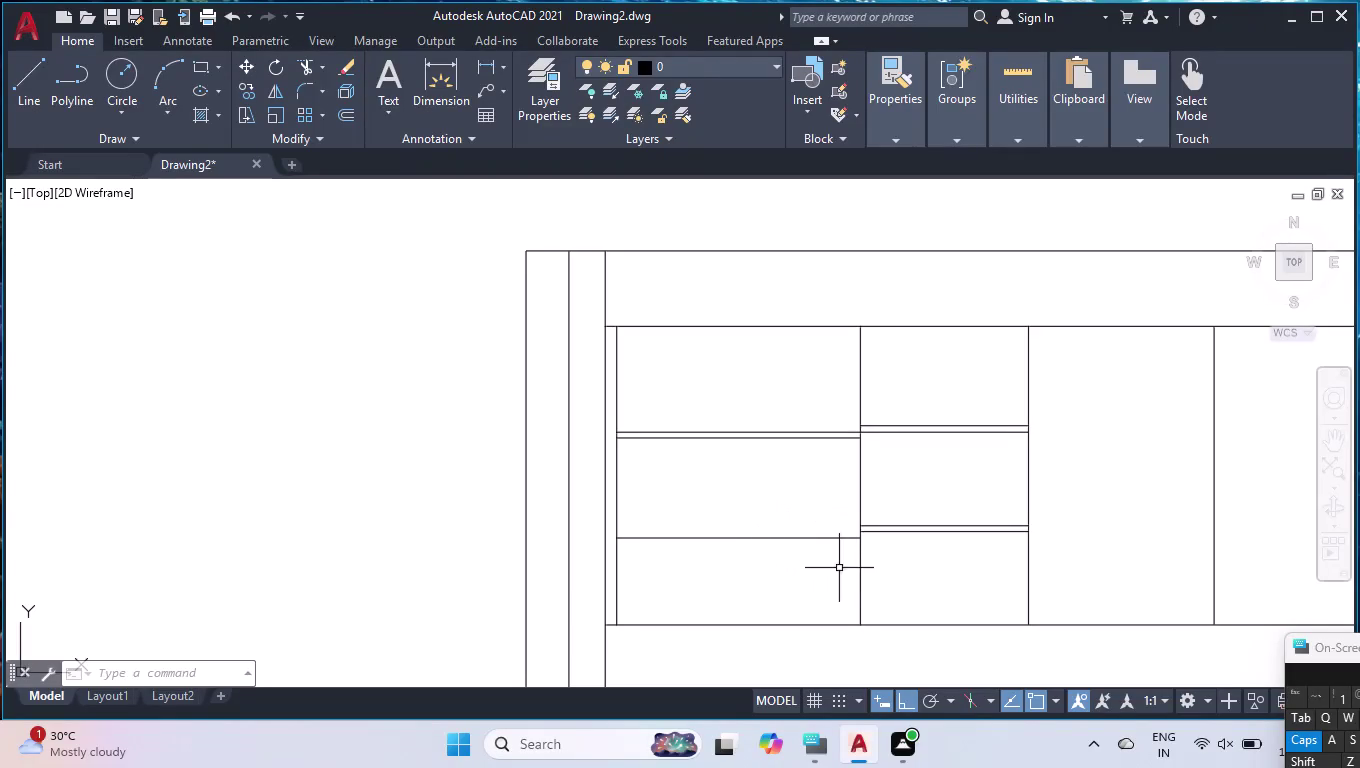
Try breaking the lower-left compartment's bottom line at a point, then cancel.
key(space)
click(617, 571)
click(618, 541)
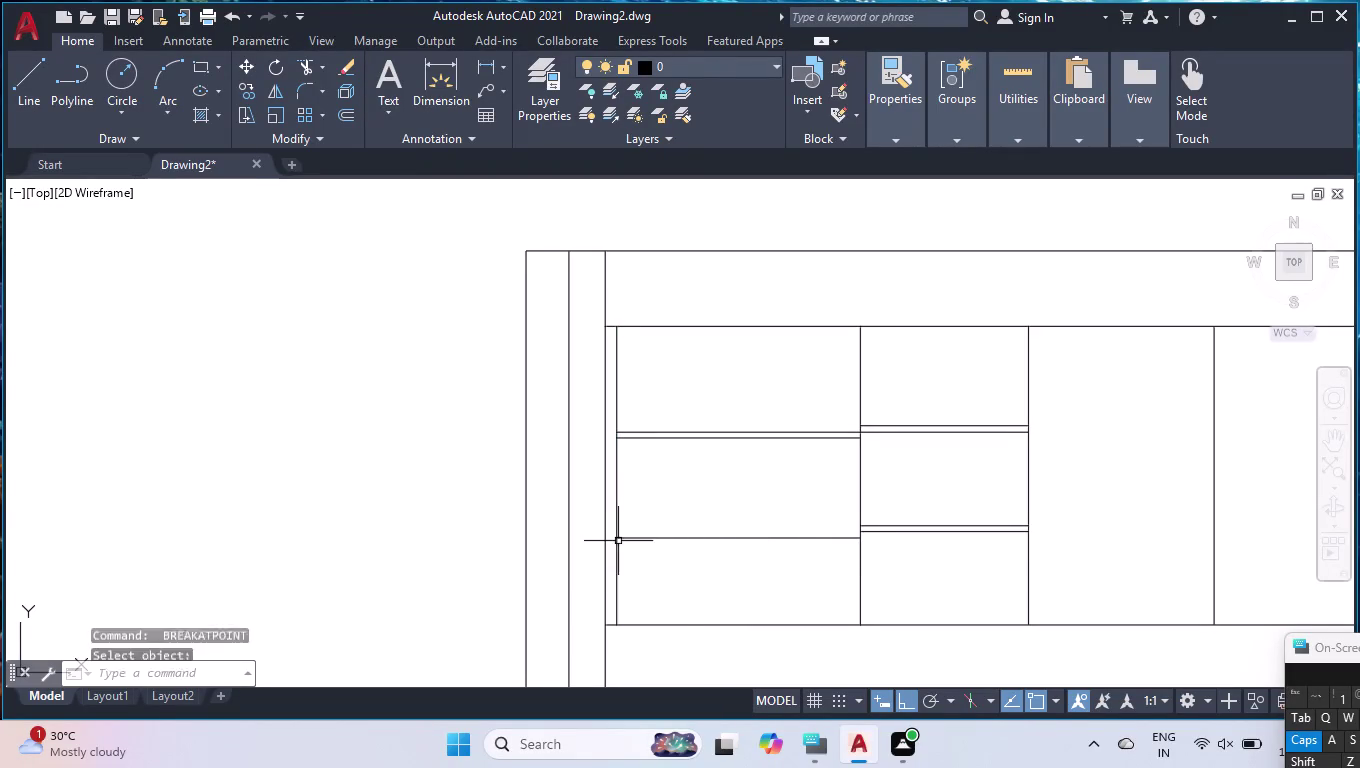
key(space)
click(681, 625)
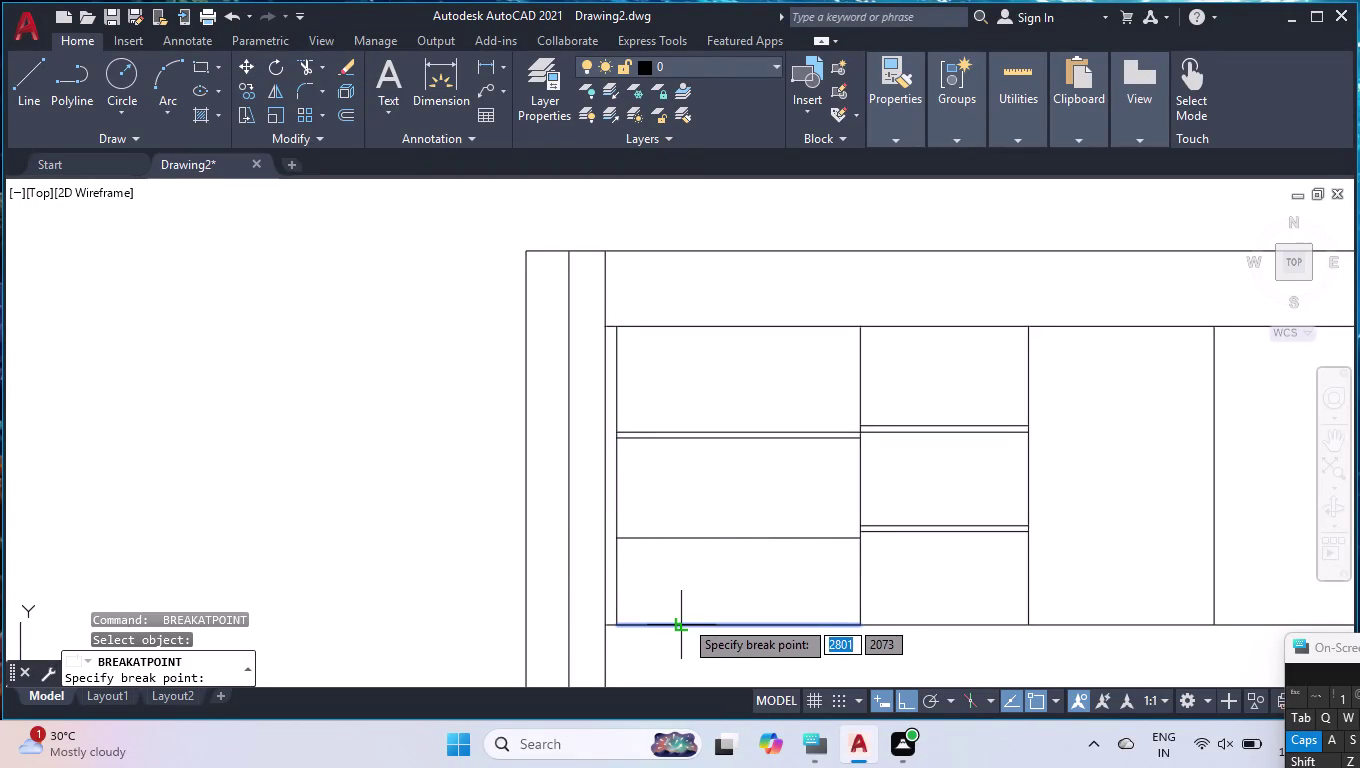
key(Return)
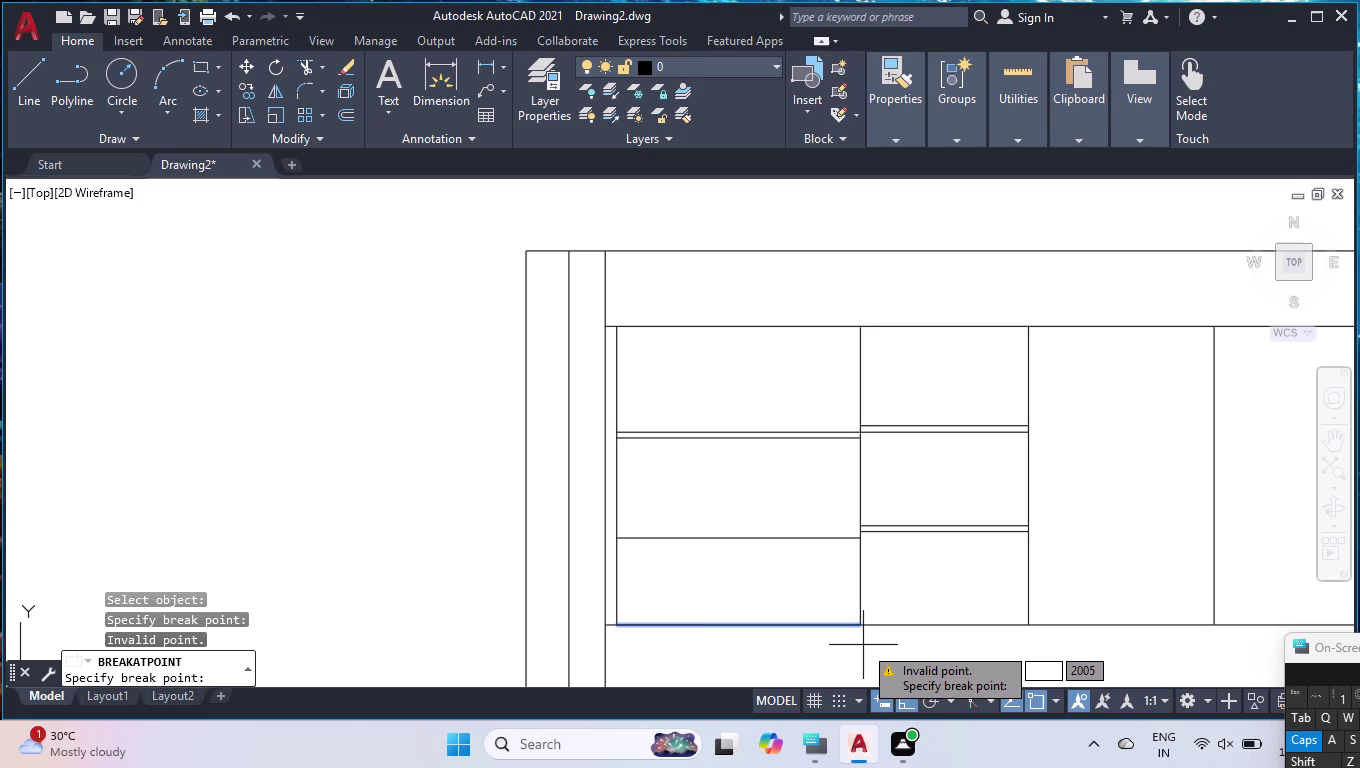
key(Escape)
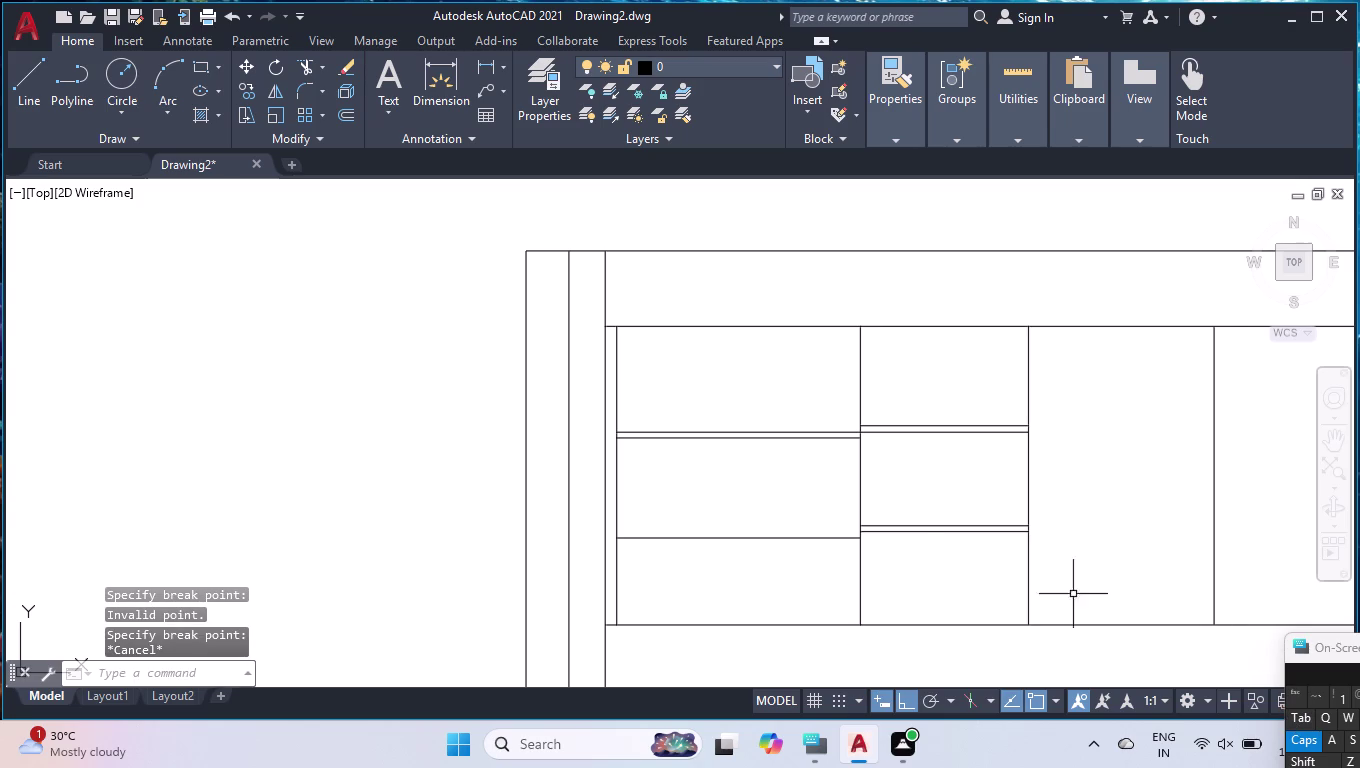
Join the compartment's top, right, bottom and left lines into one polyline.
key(j)
key(Return)
click(826, 532)
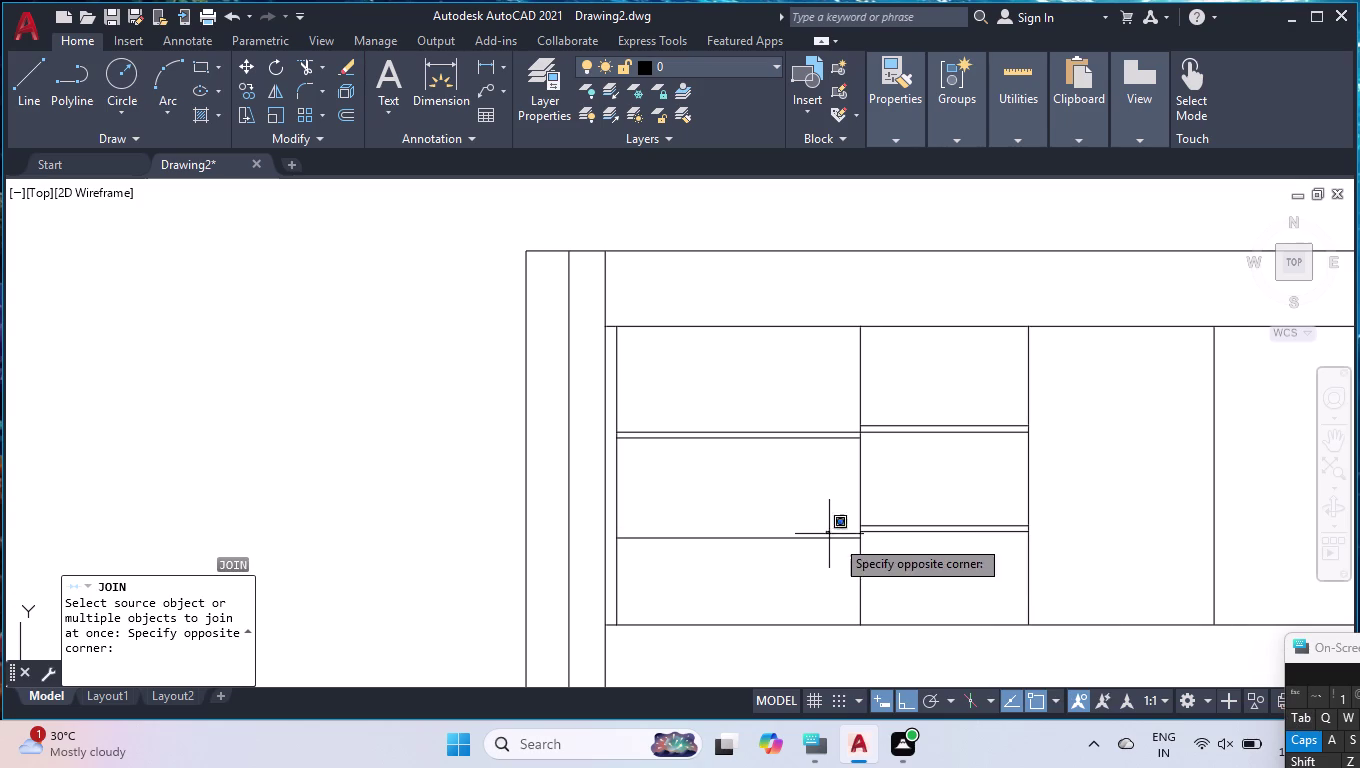
click(859, 589)
click(890, 571)
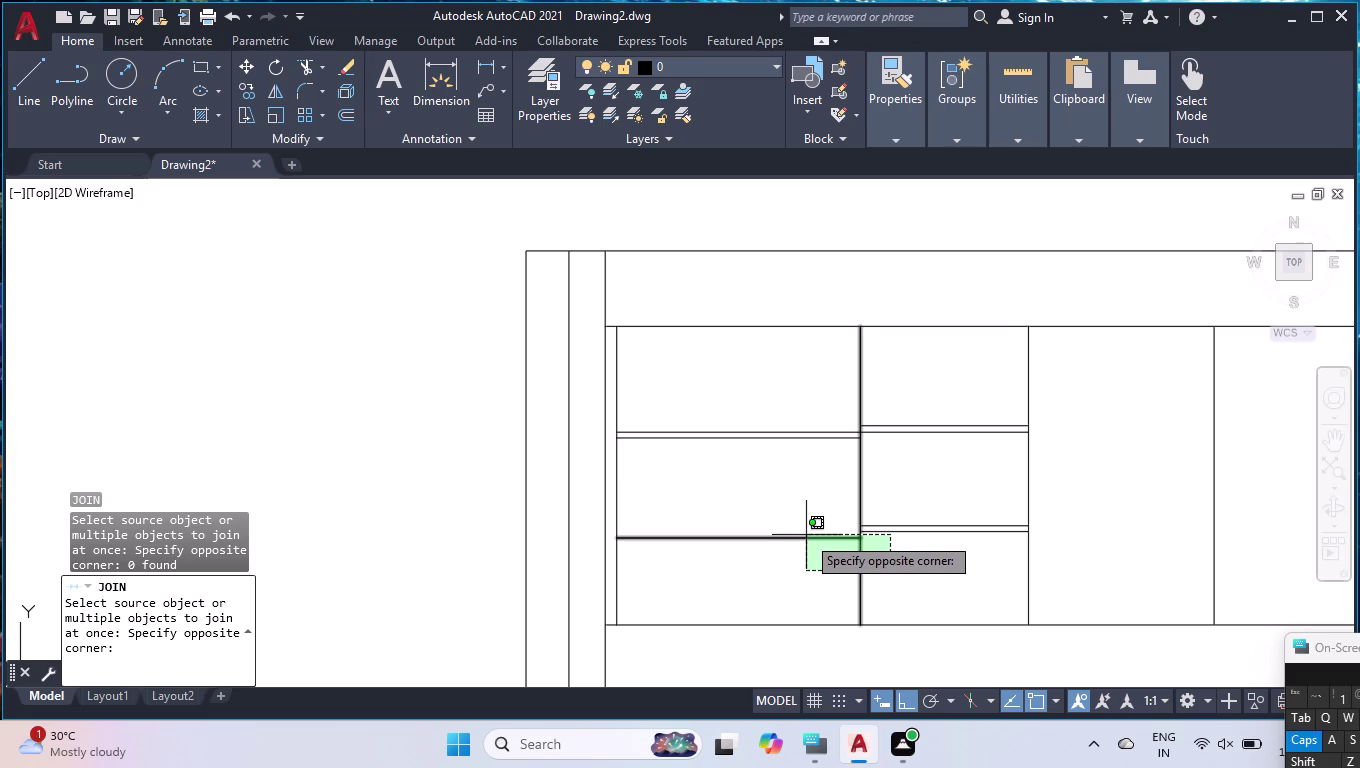
click(799, 557)
click(793, 541)
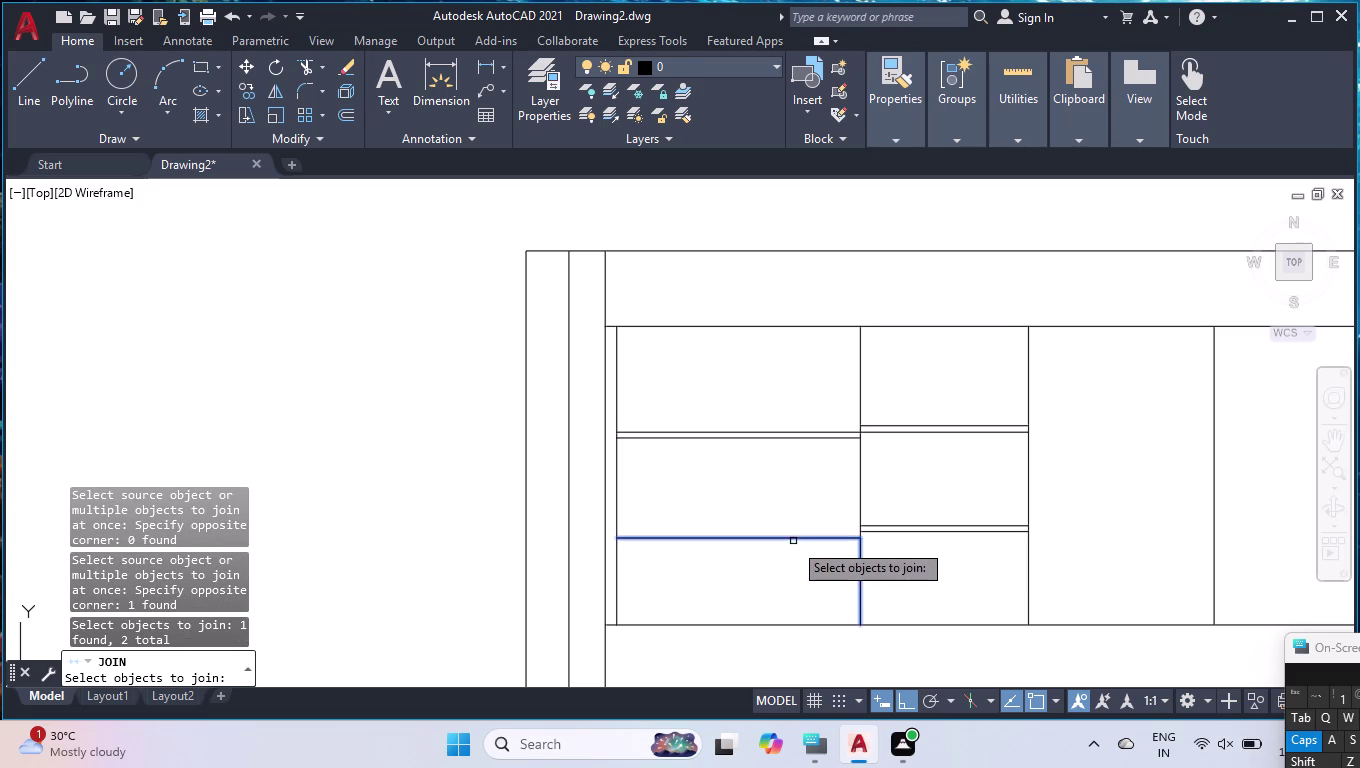
click(774, 621)
click(764, 635)
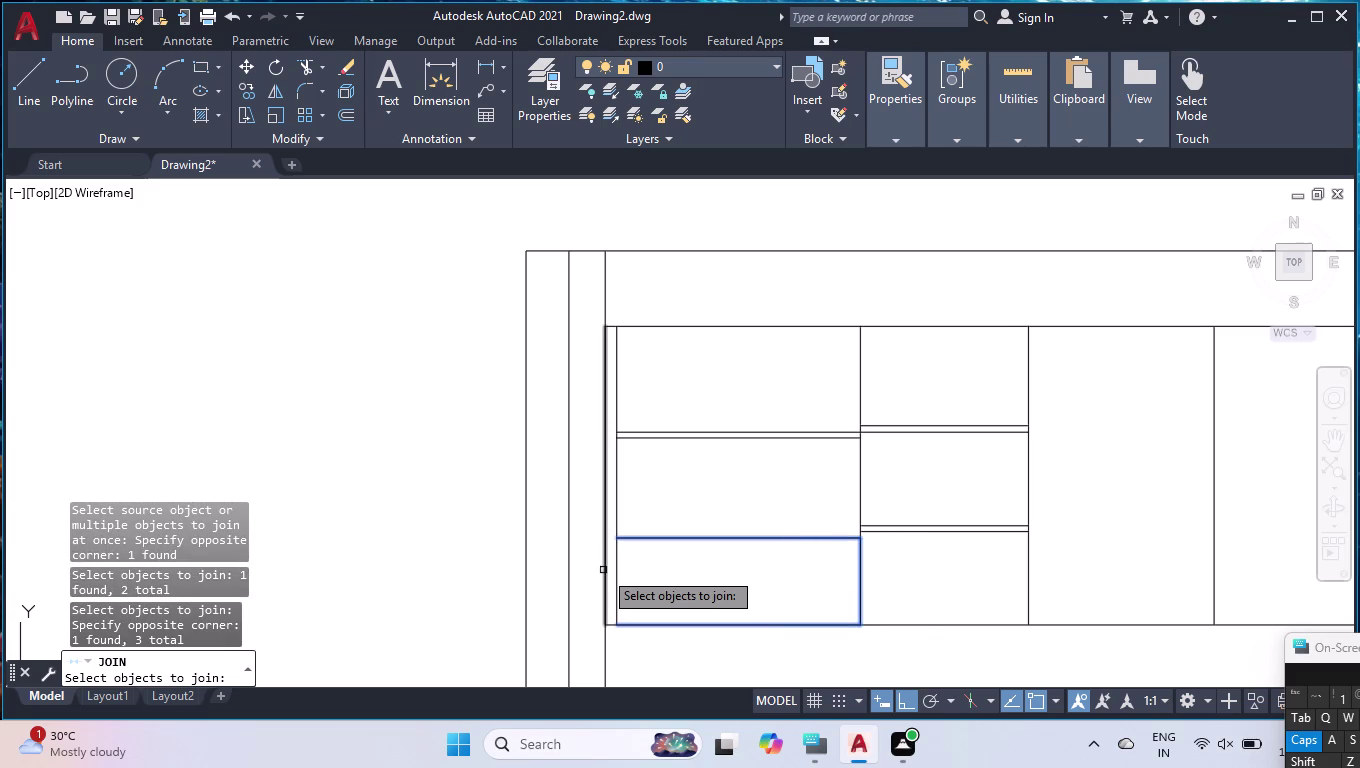
click(616, 571)
key(Return)
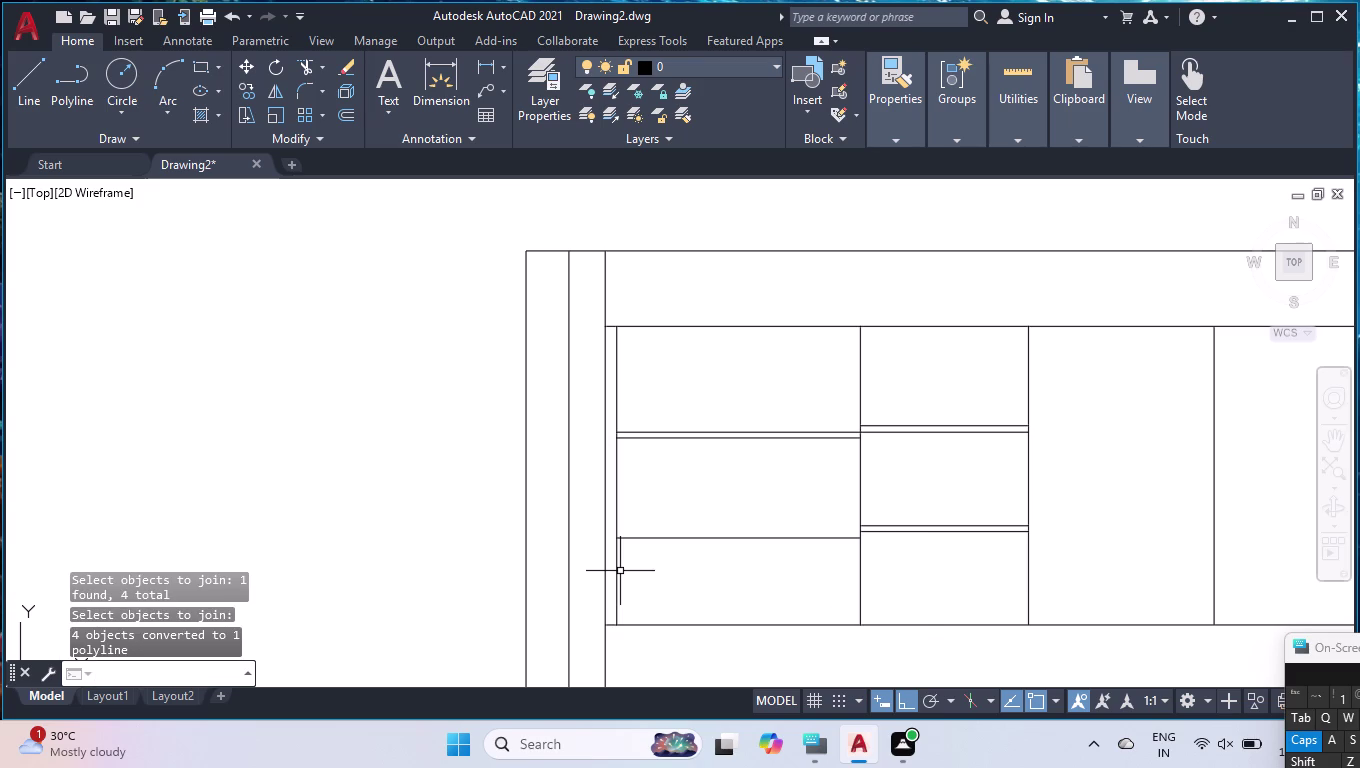
Offset the lower-left compartment polyline 20 units inward to form the drawer panel.
text(OFF)
key(Return)
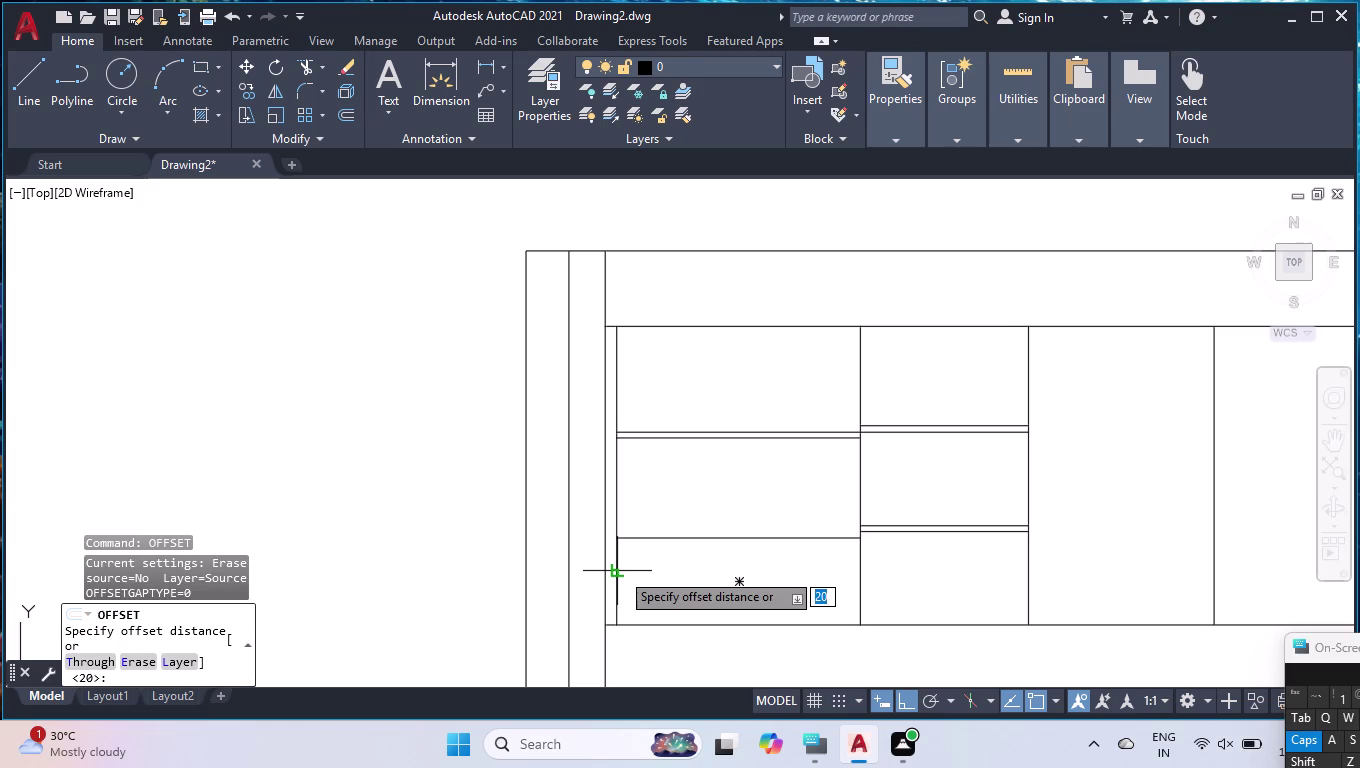
text(1-)
key(BackSpace)
key(BackSpace)
text(20)
key(Return)
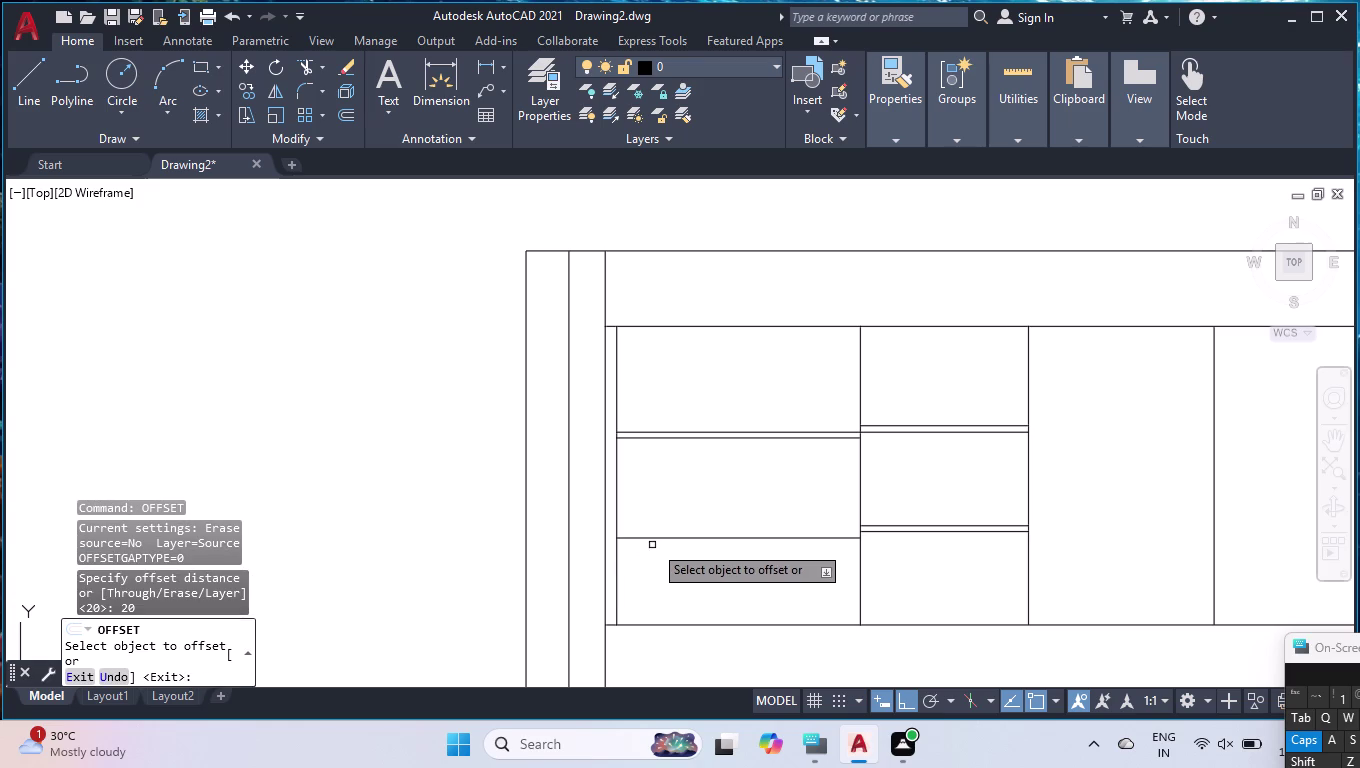
click(654, 540)
click(654, 571)
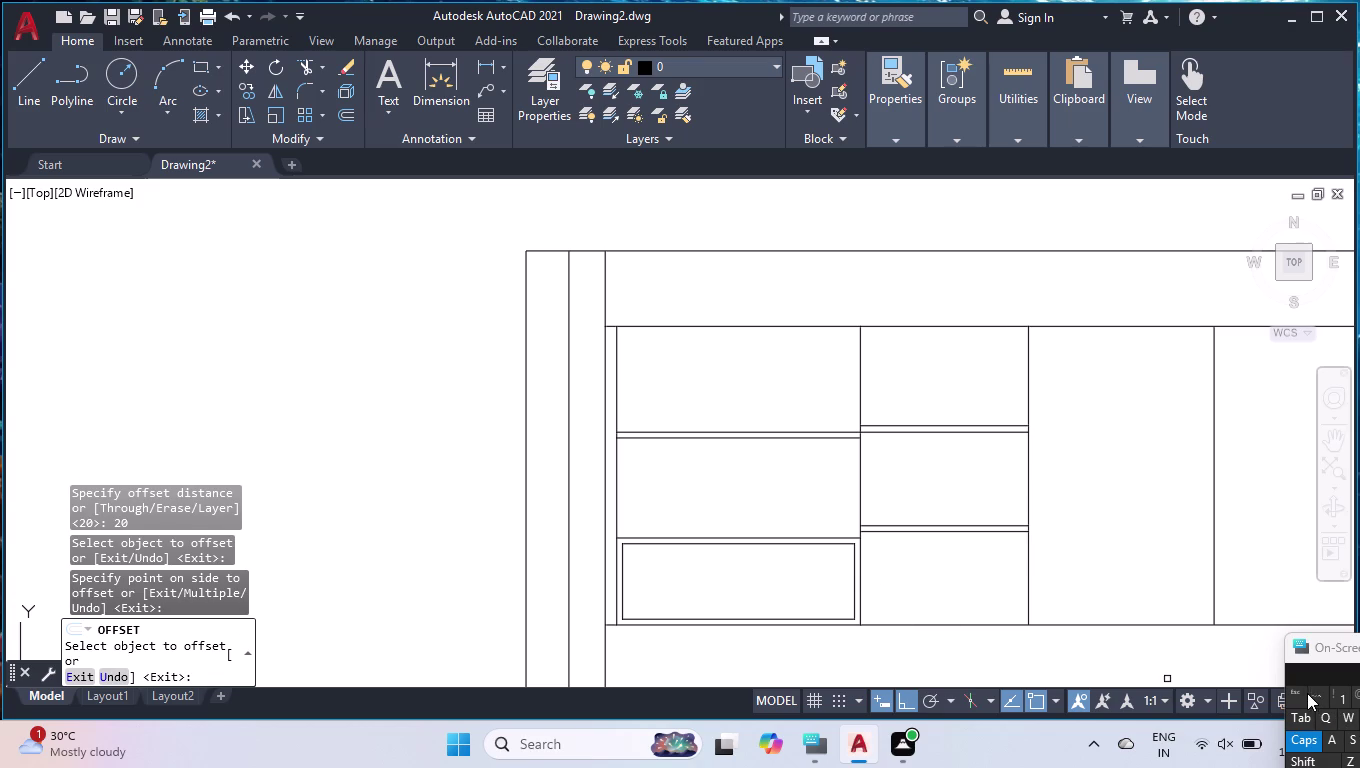
key(Escape)
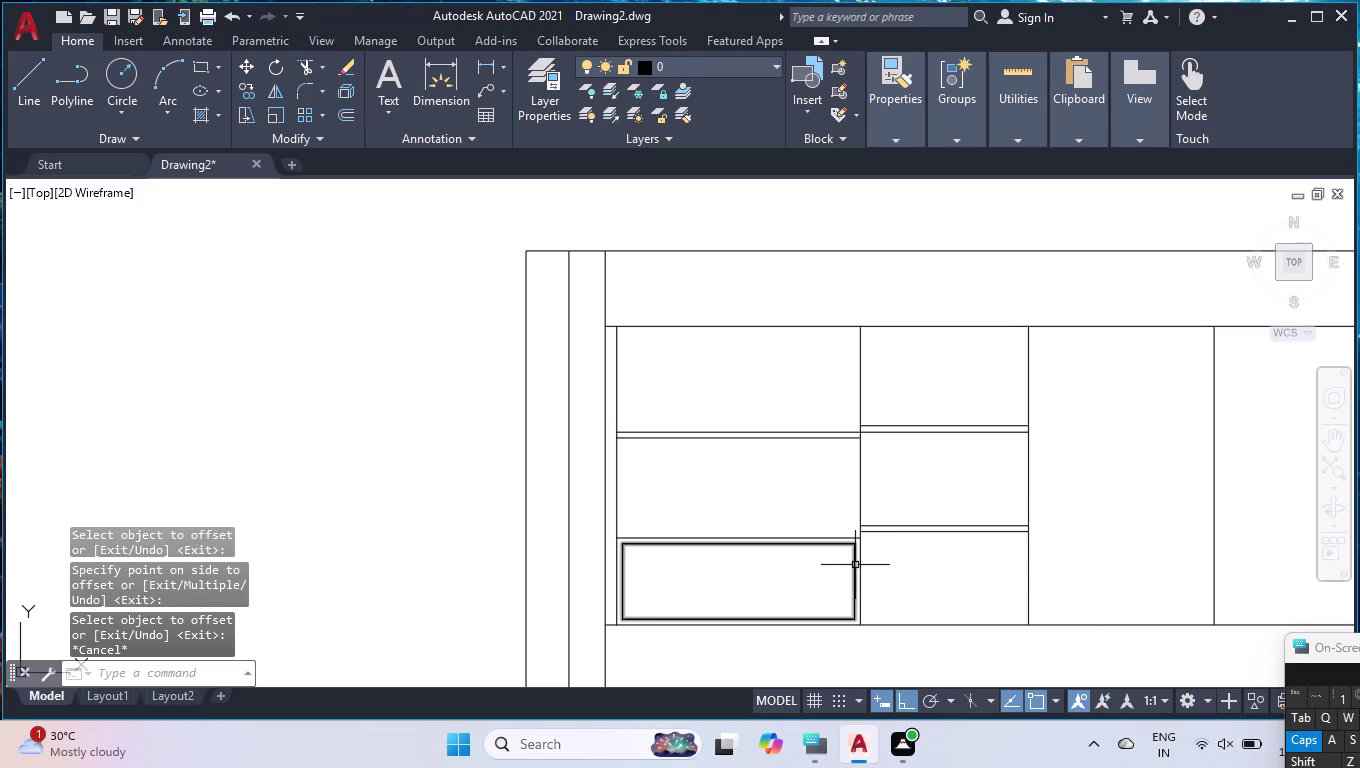
click(855, 565)
Explode the inset drawer panel outline into separate lines.
text(EX)
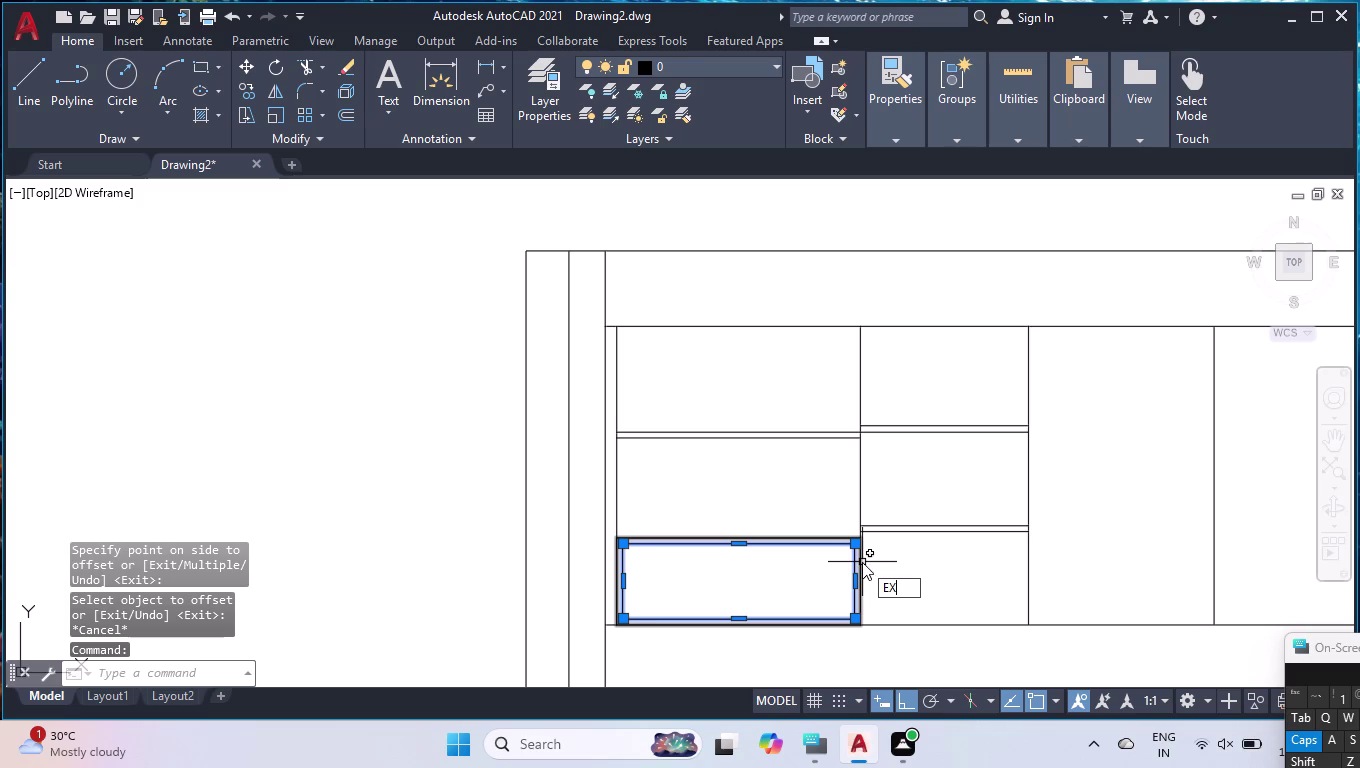
key(Return)
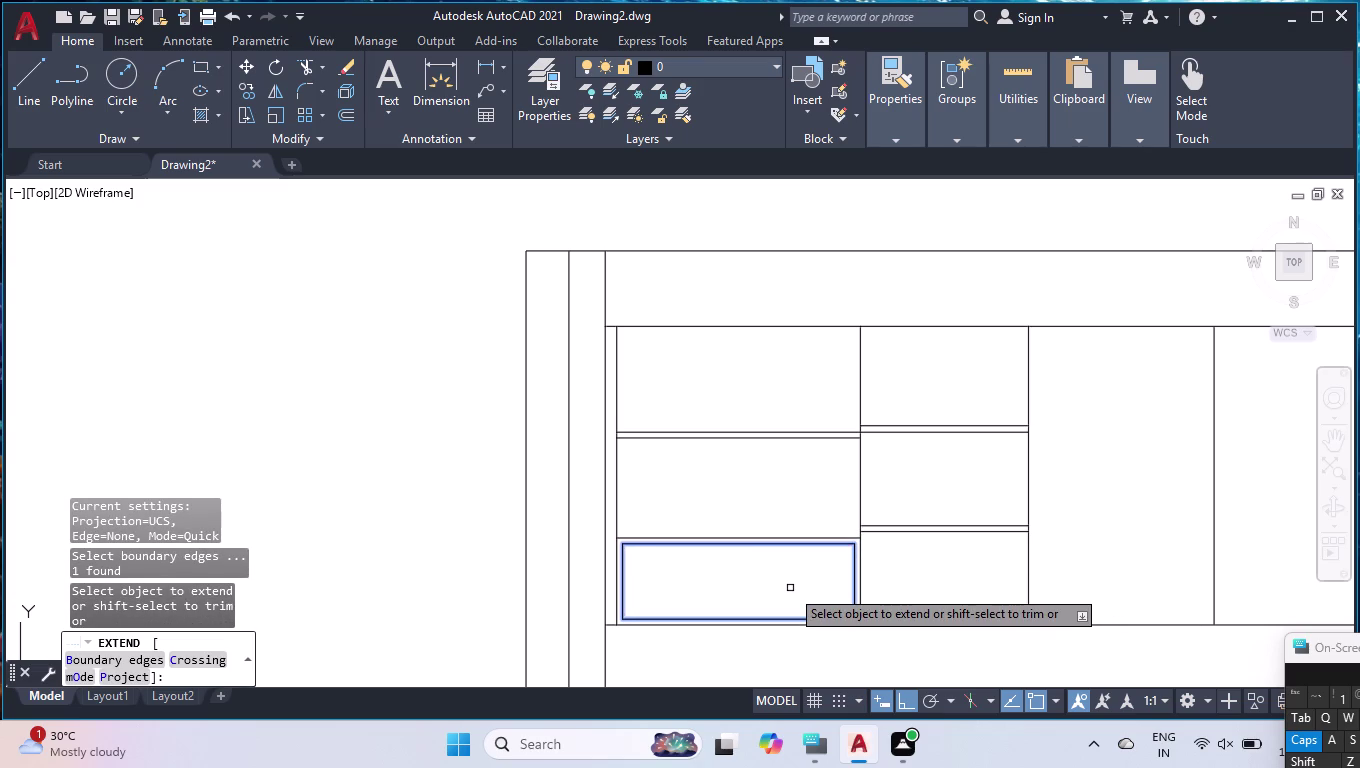
key(Return)
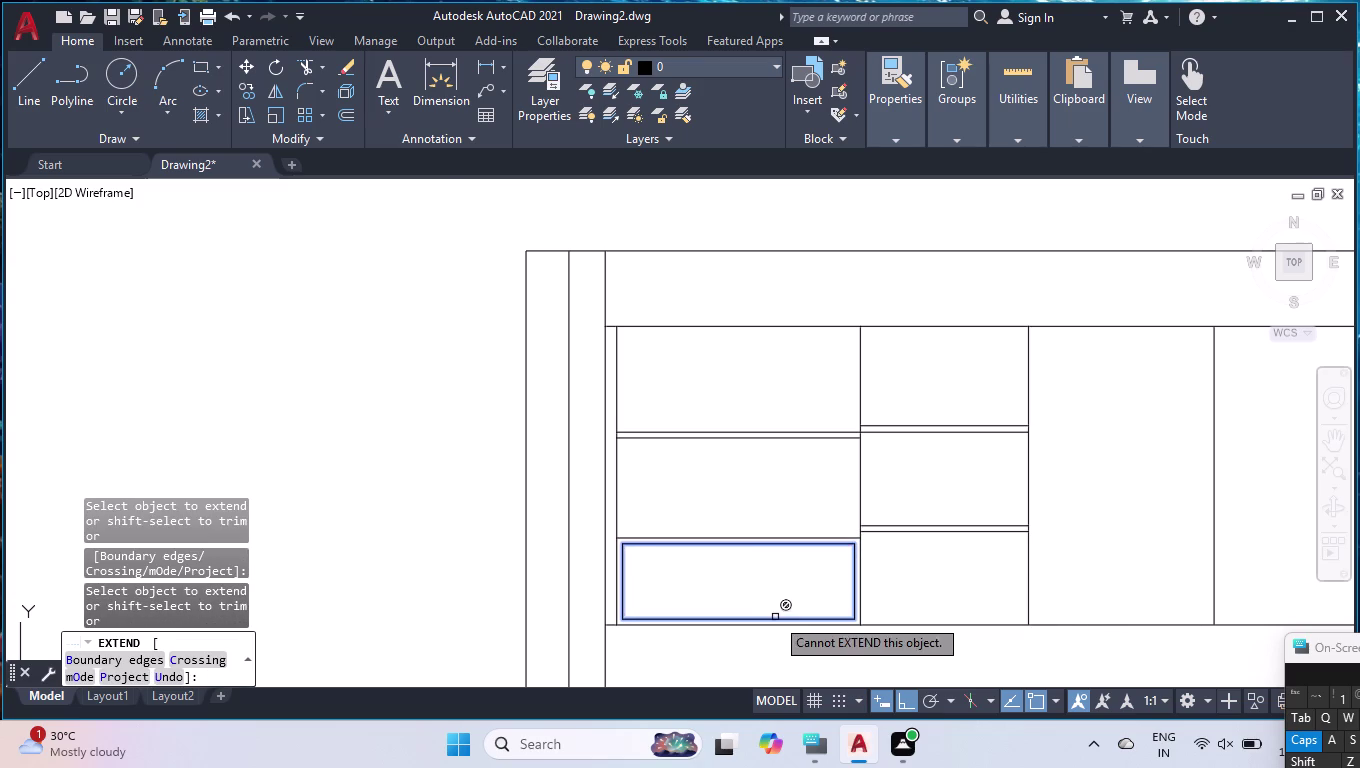
scroll(up, 3)
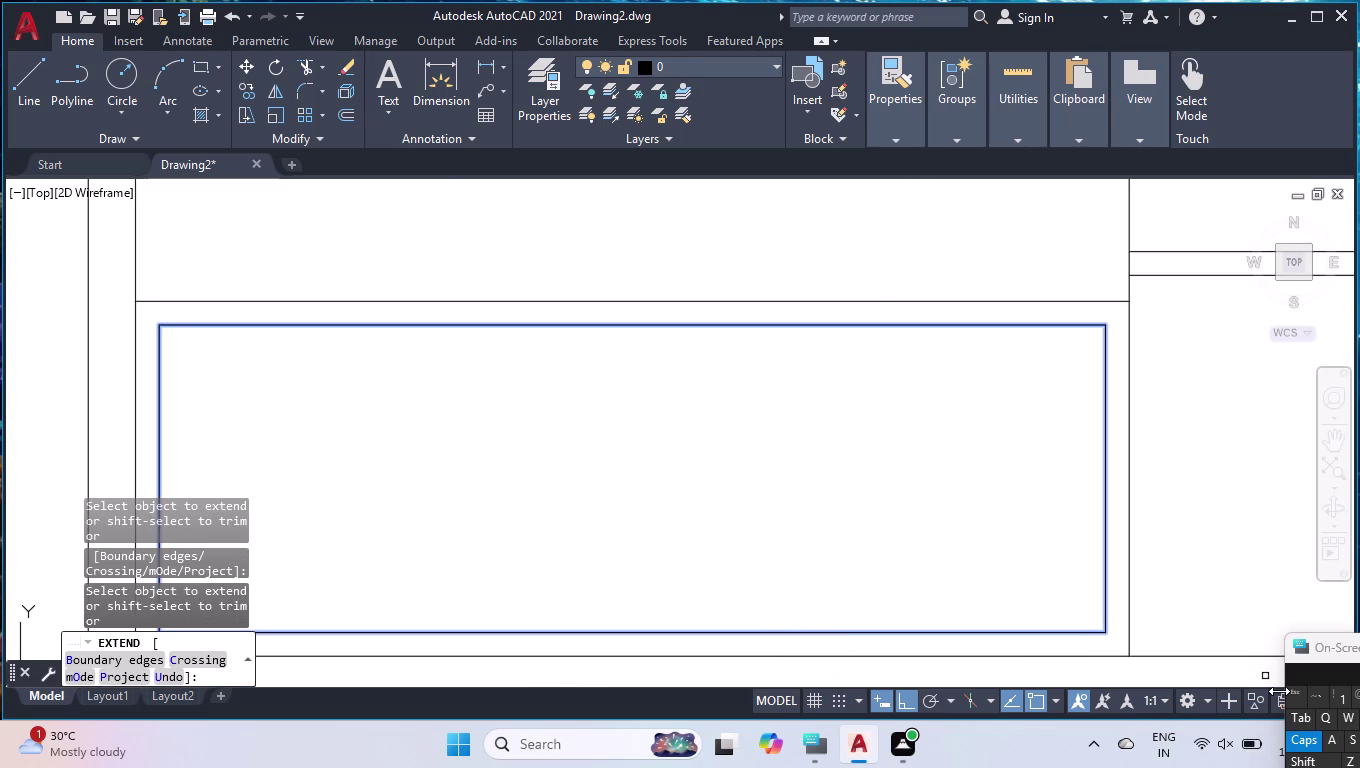
key(Escape)
text(EX)
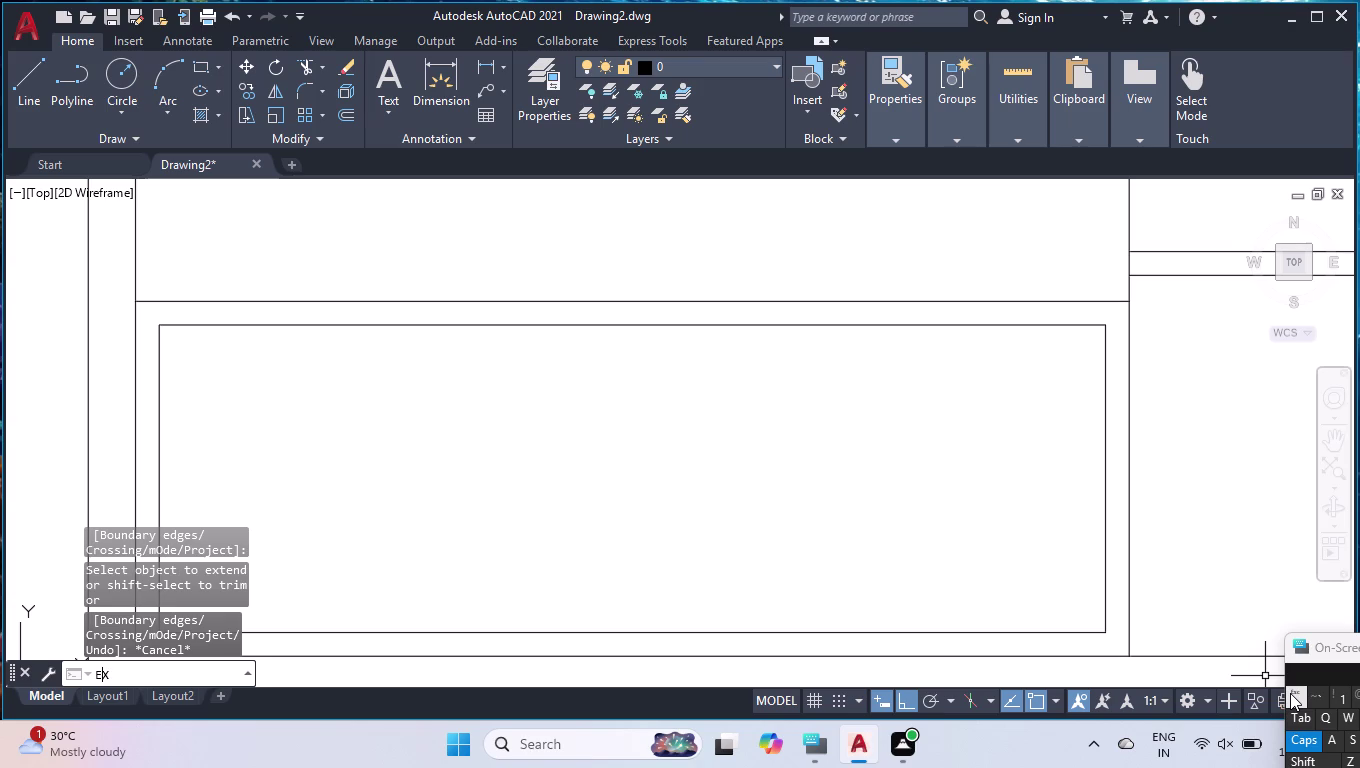
text(PLO)
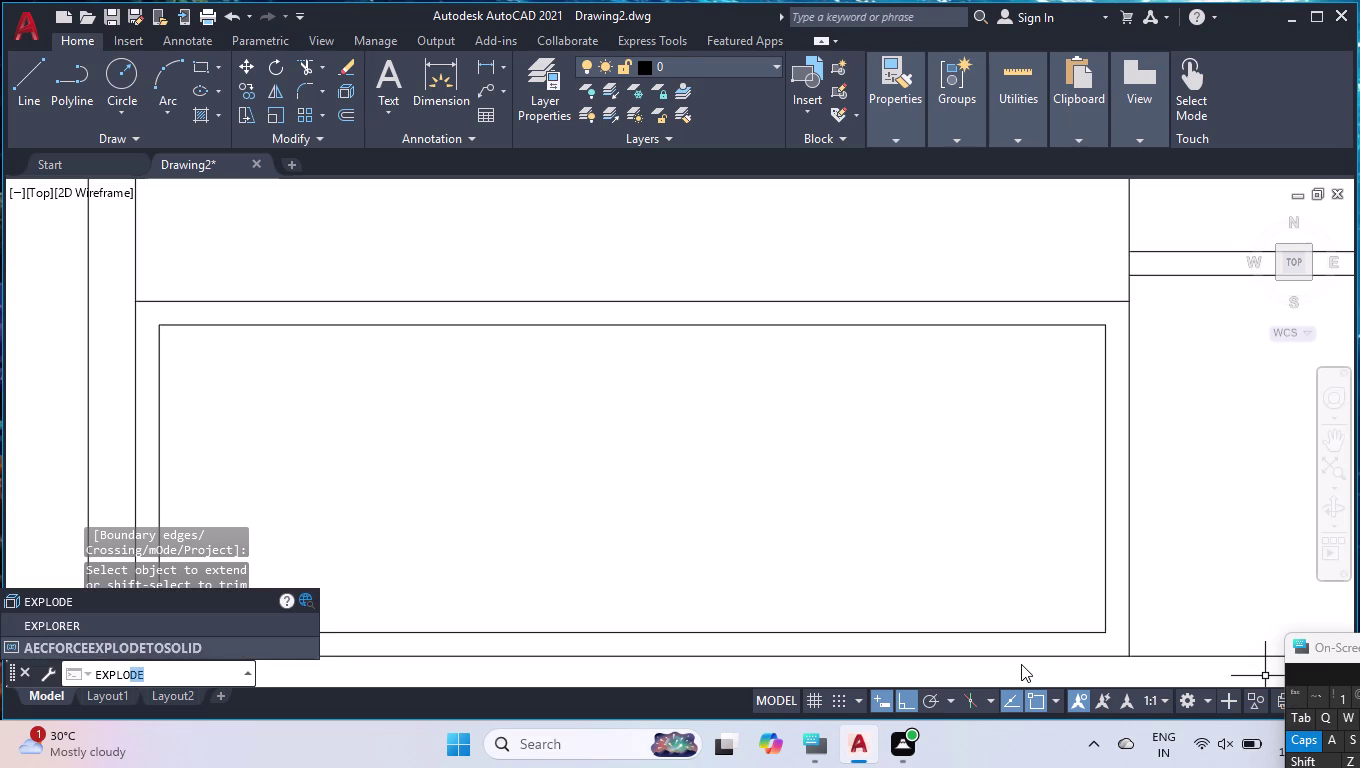
key(Return)
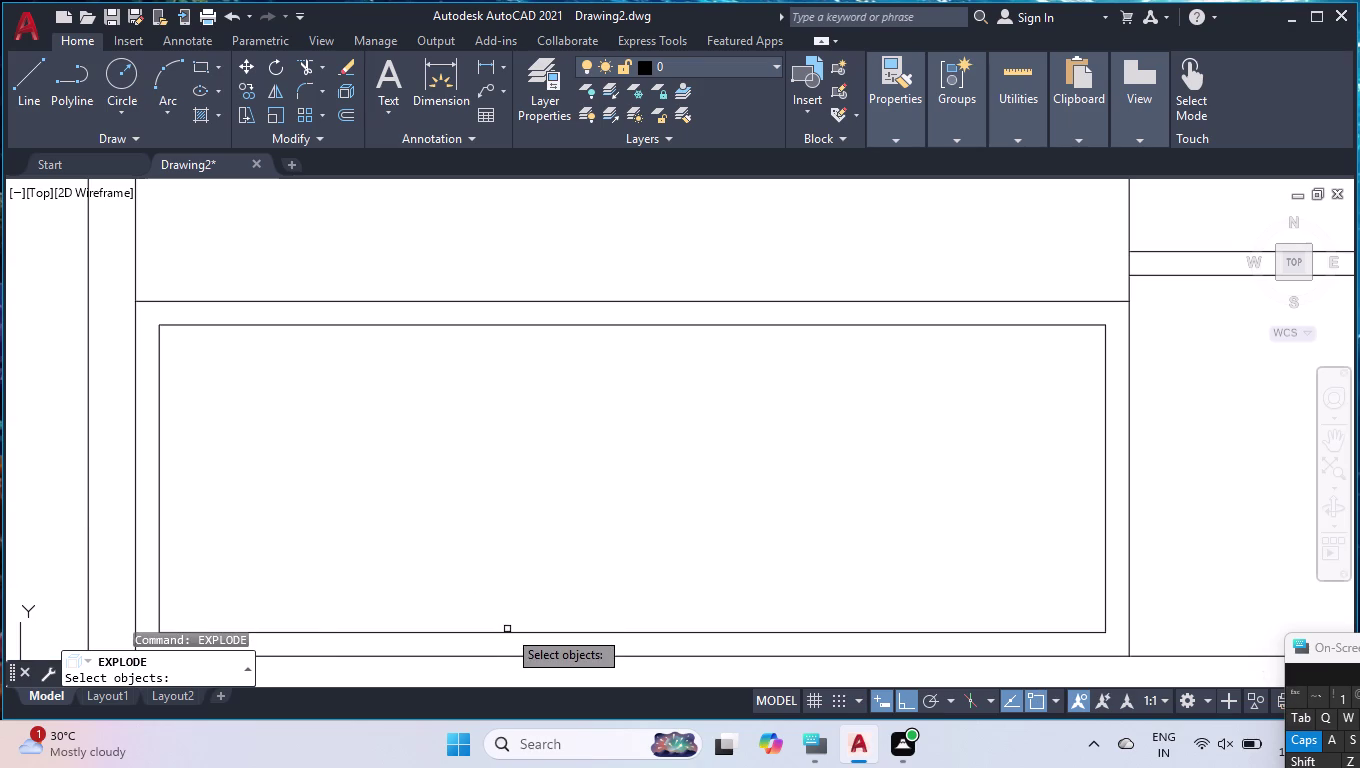
click(508, 632)
key(Return)
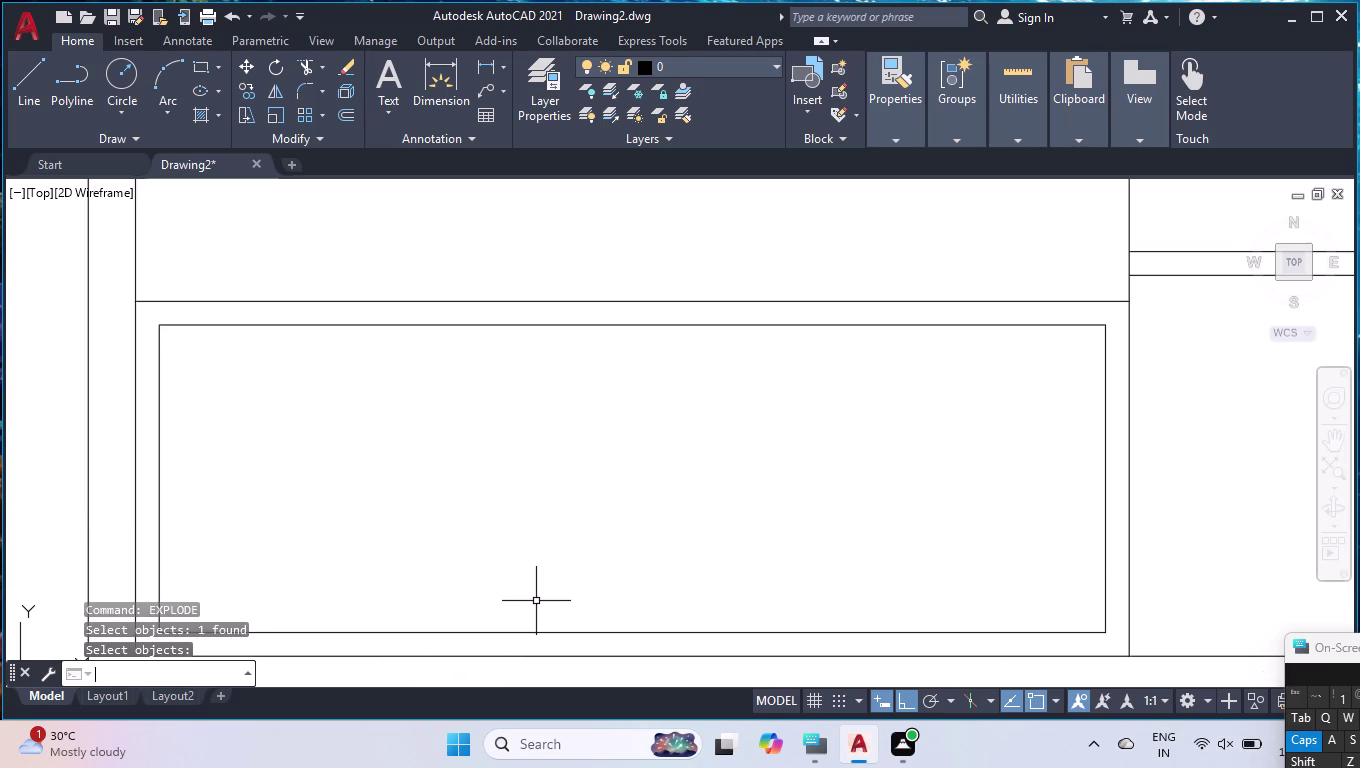
Offset the panel's top edge downward and bottom edge upward by 20.
text(OFF)
key(Return)
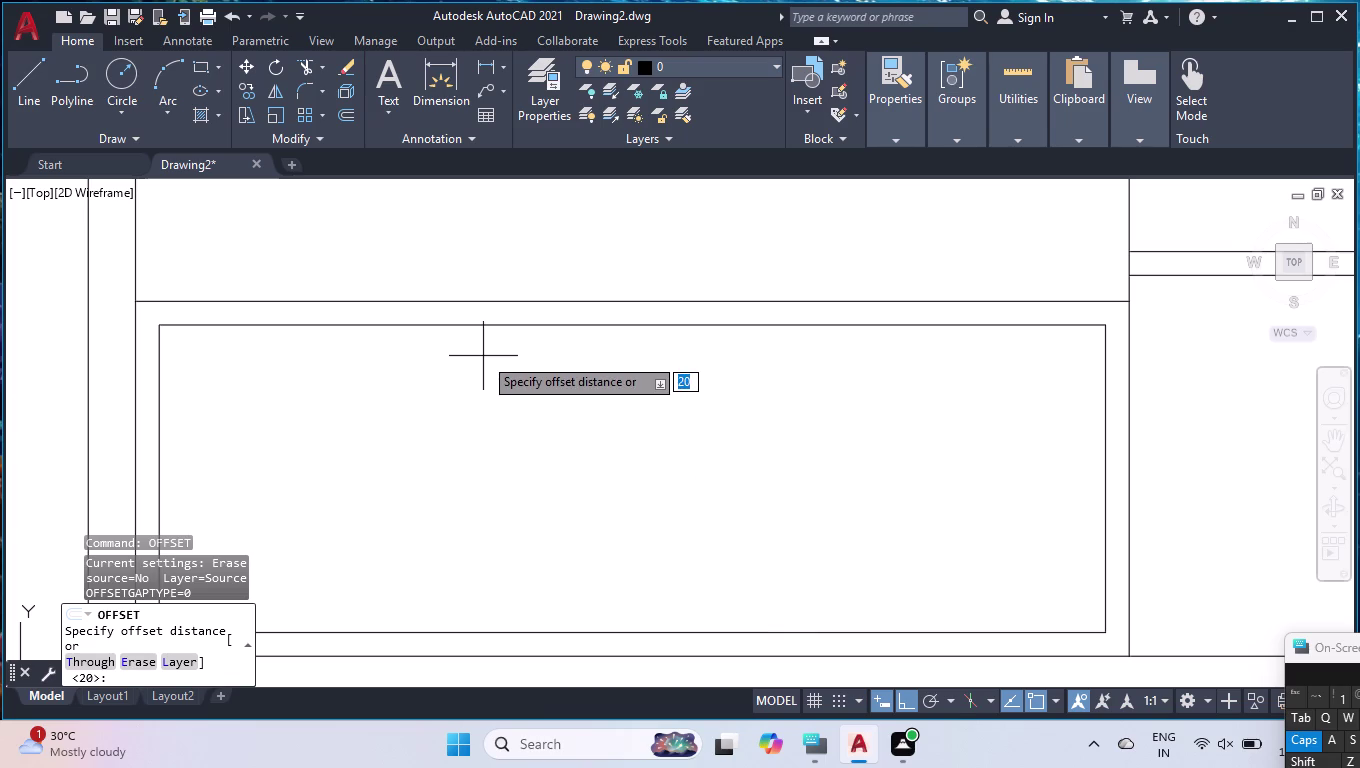
key(Return)
click(497, 324)
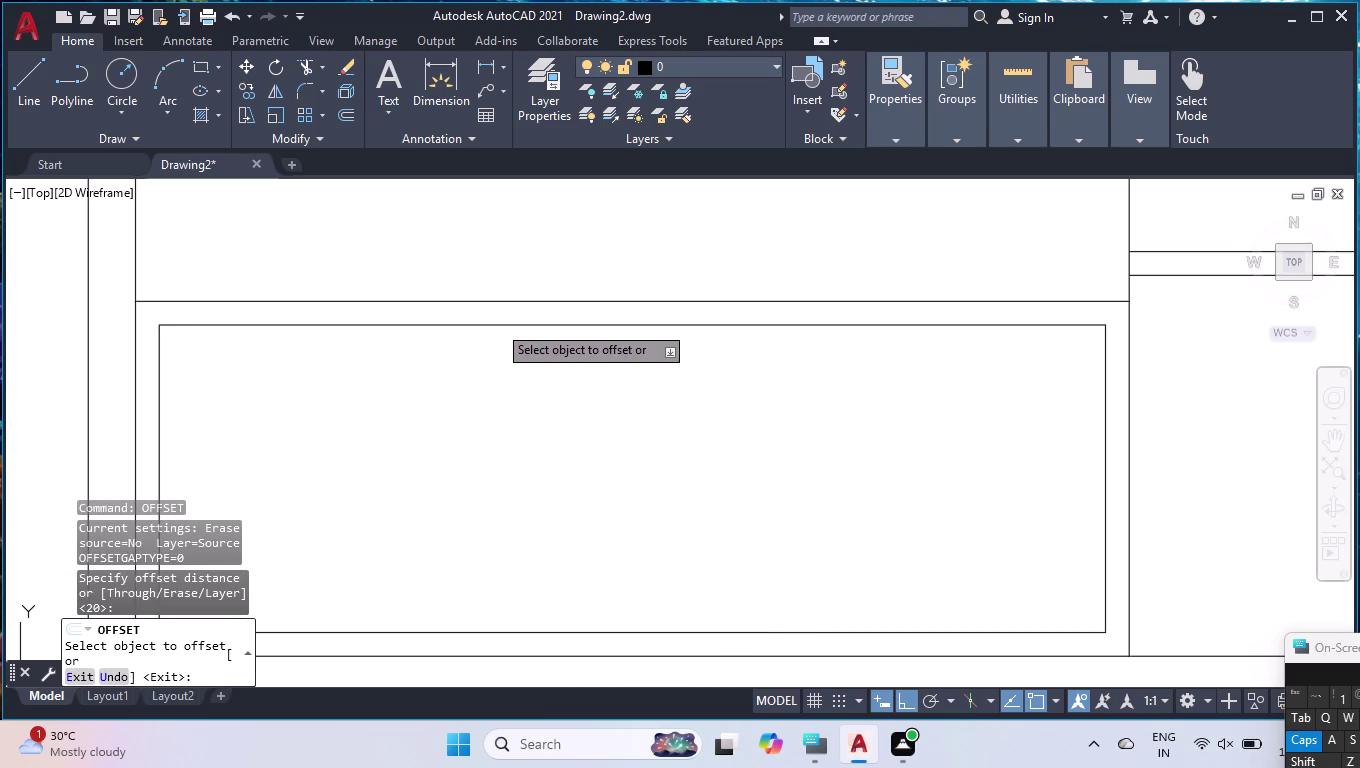
click(482, 428)
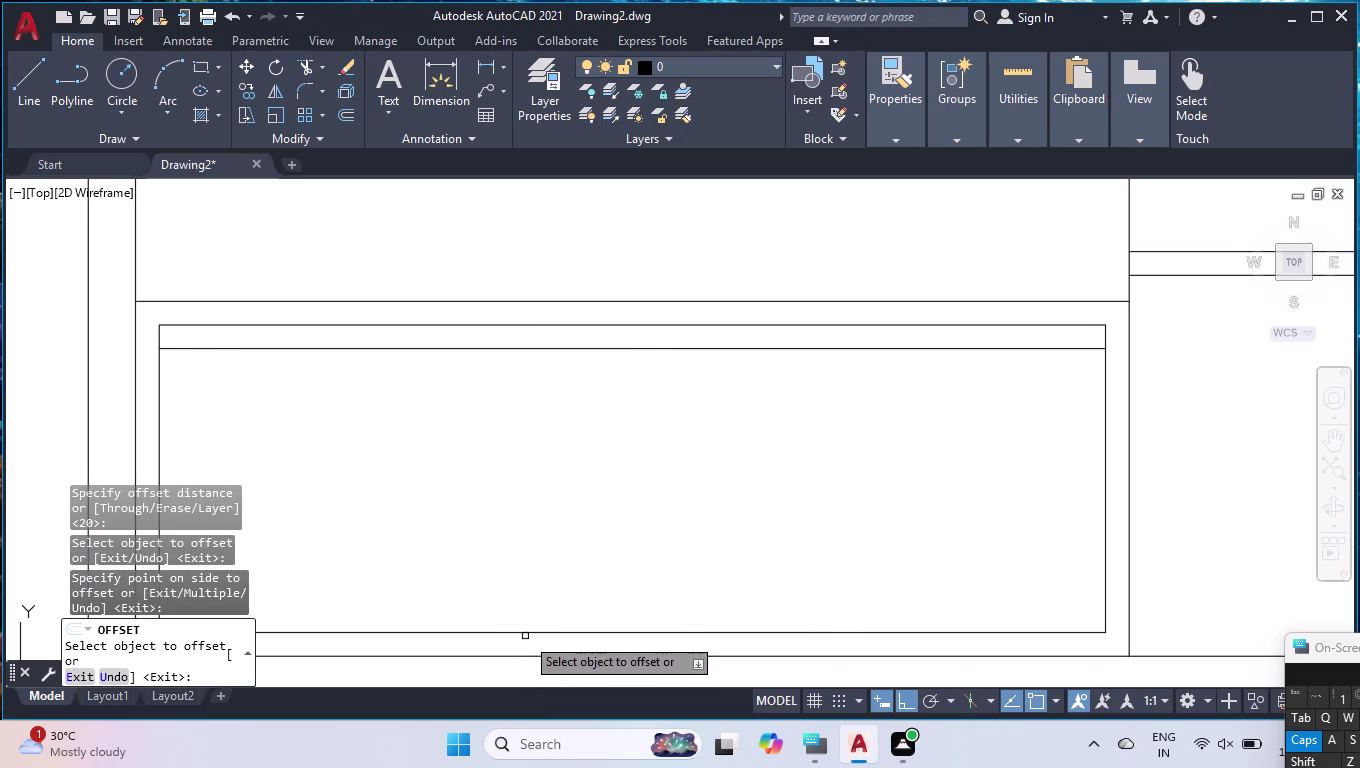
click(526, 634)
click(538, 547)
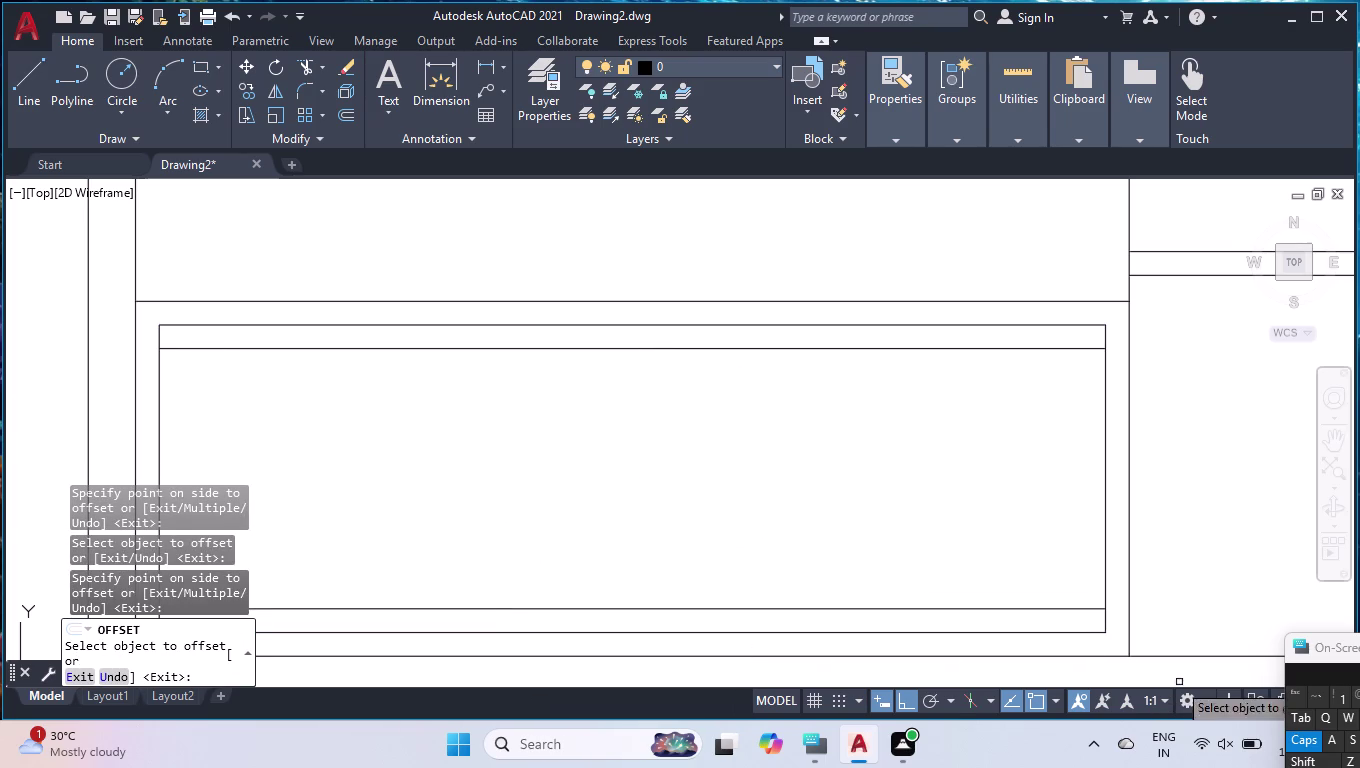
key(Escape)
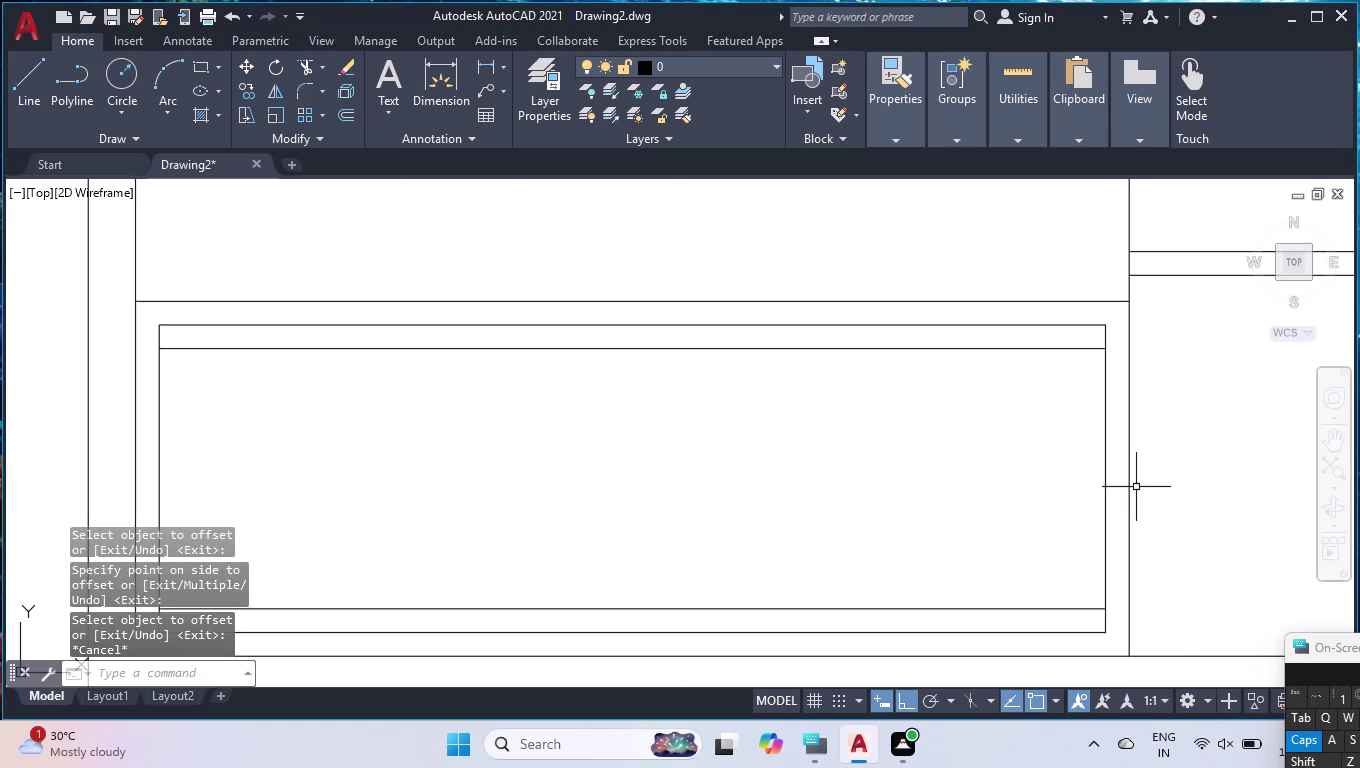
scroll(down, 3)
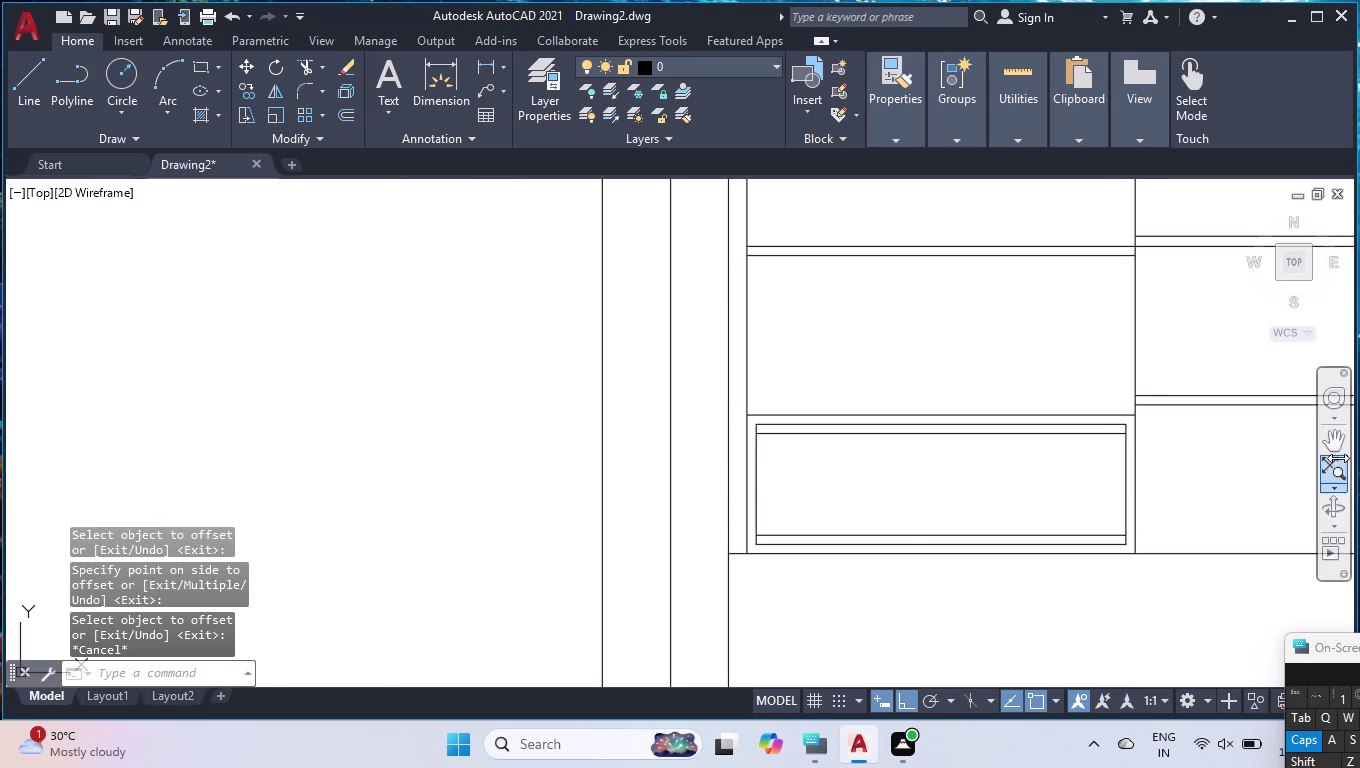
click(1339, 444)
drag(1299, 454, 1047, 460)
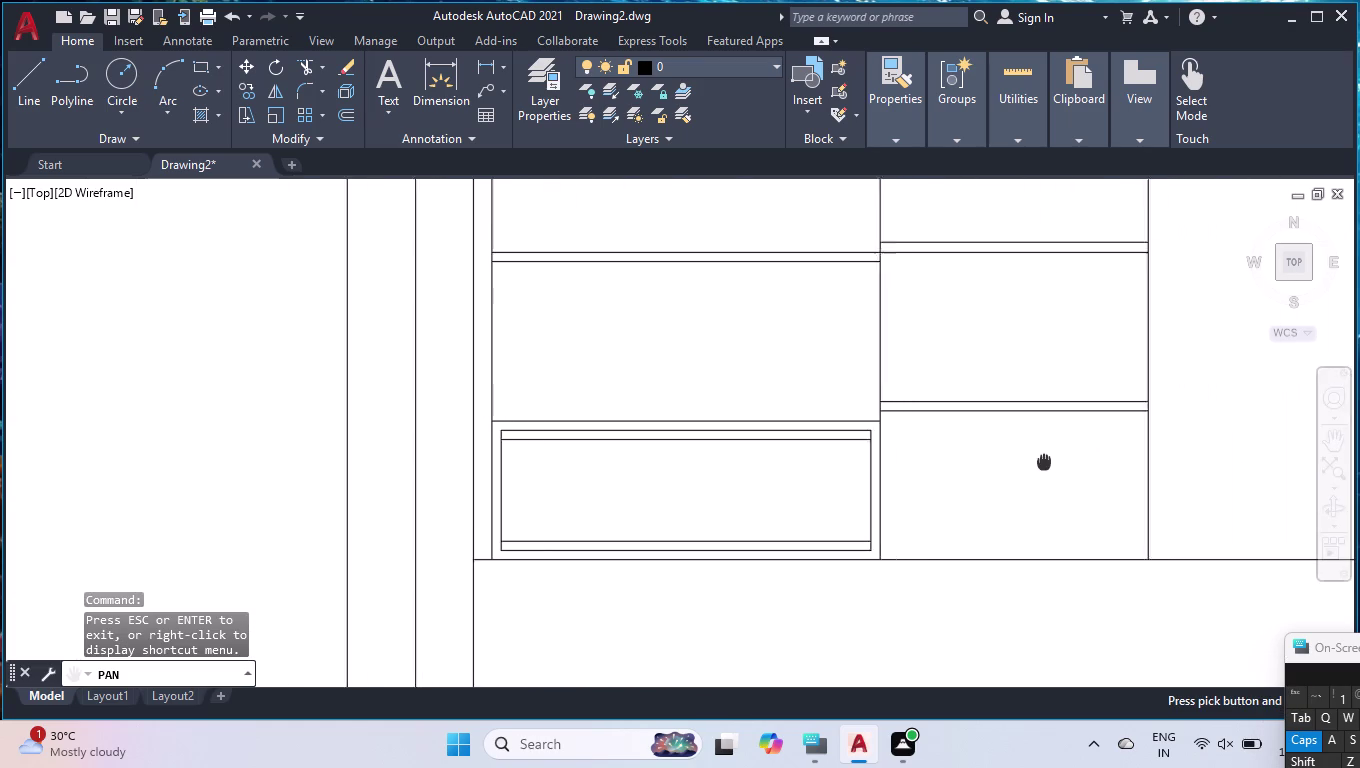
drag(1047, 460, 1016, 463)
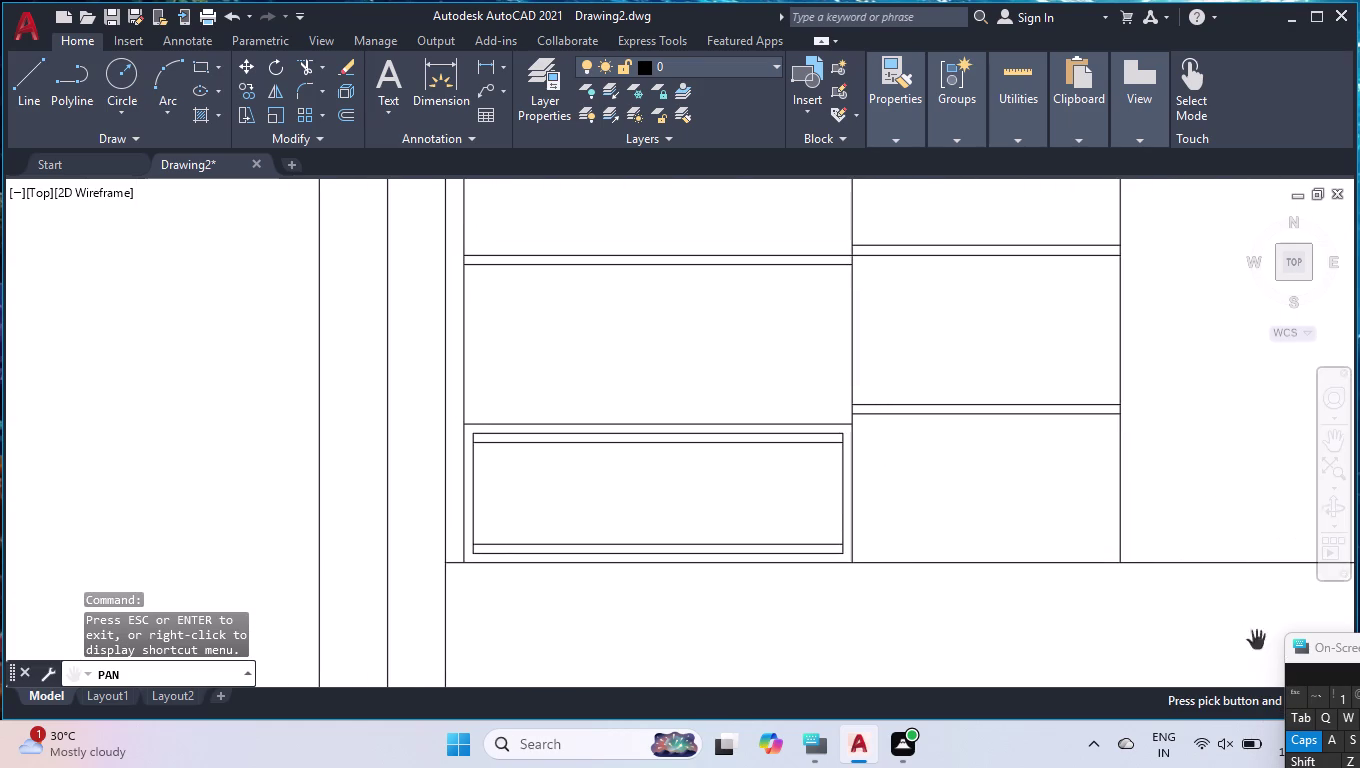
key(Return)
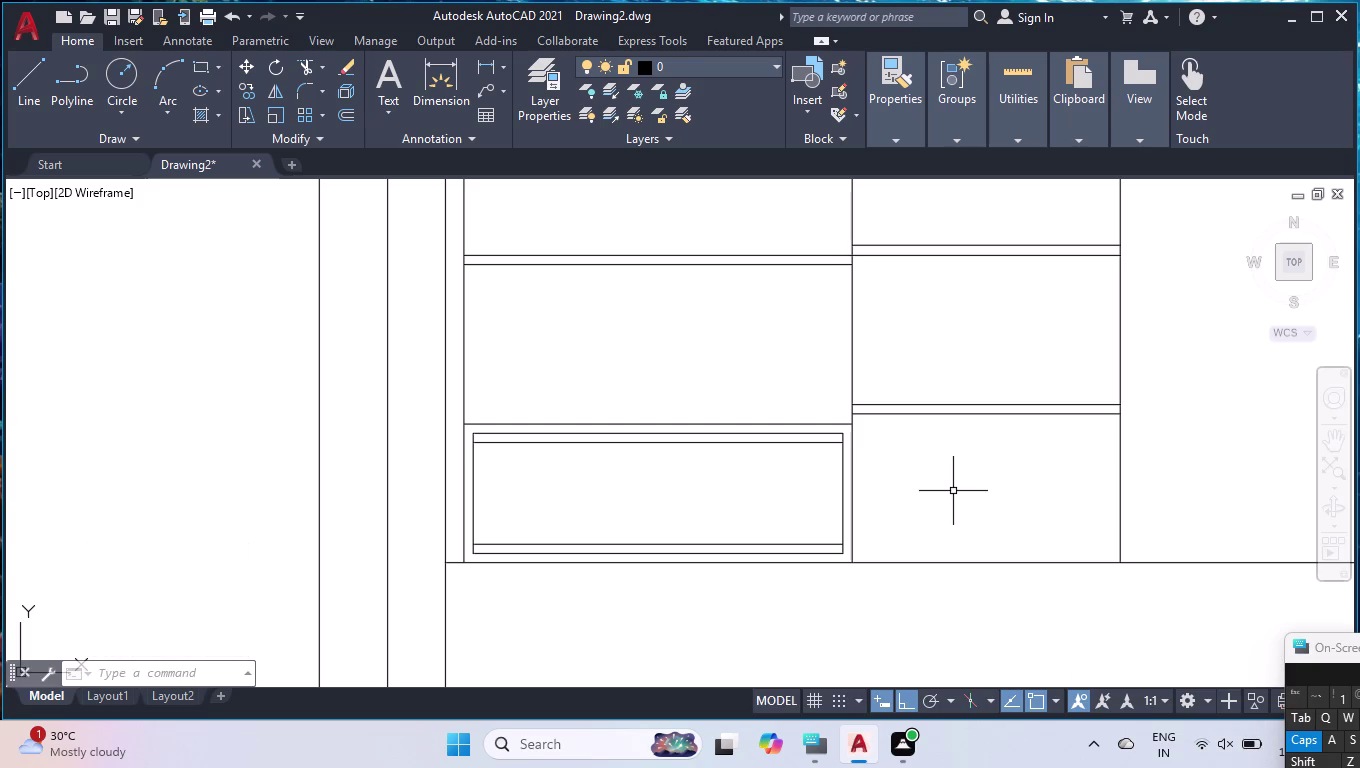
scroll(down, 3)
scroll(down, 3)
scroll(up, 3)
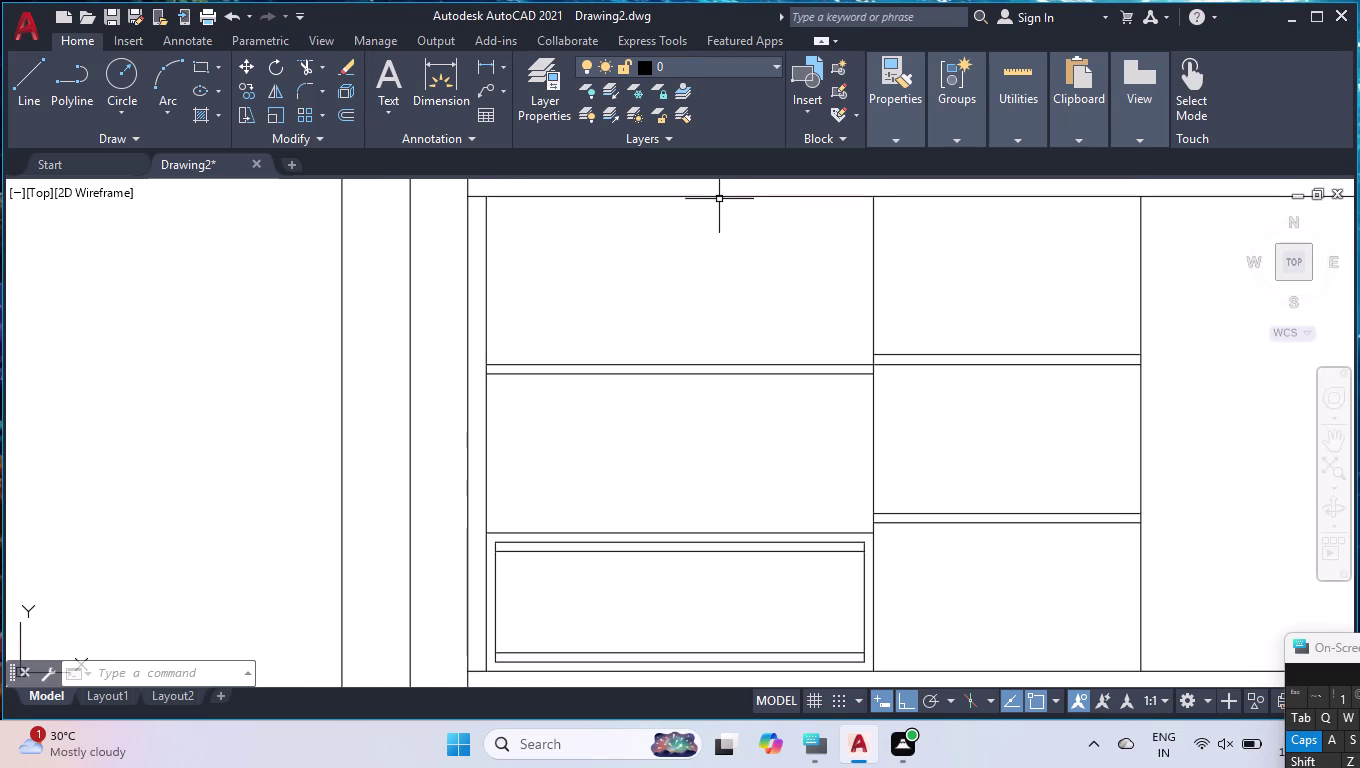
key(l)
Draw a divider line from the drawer's top edge up to the compartment top.
key(Return)
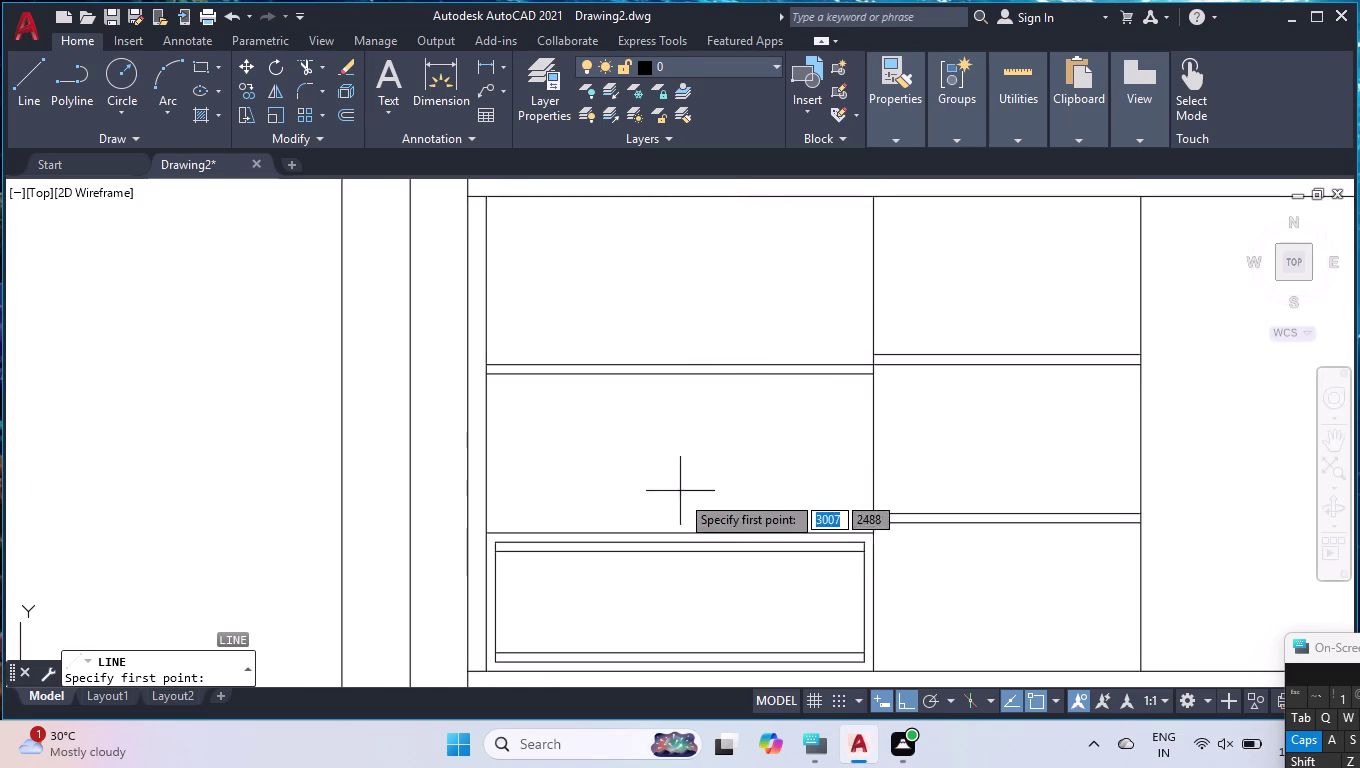
click(684, 531)
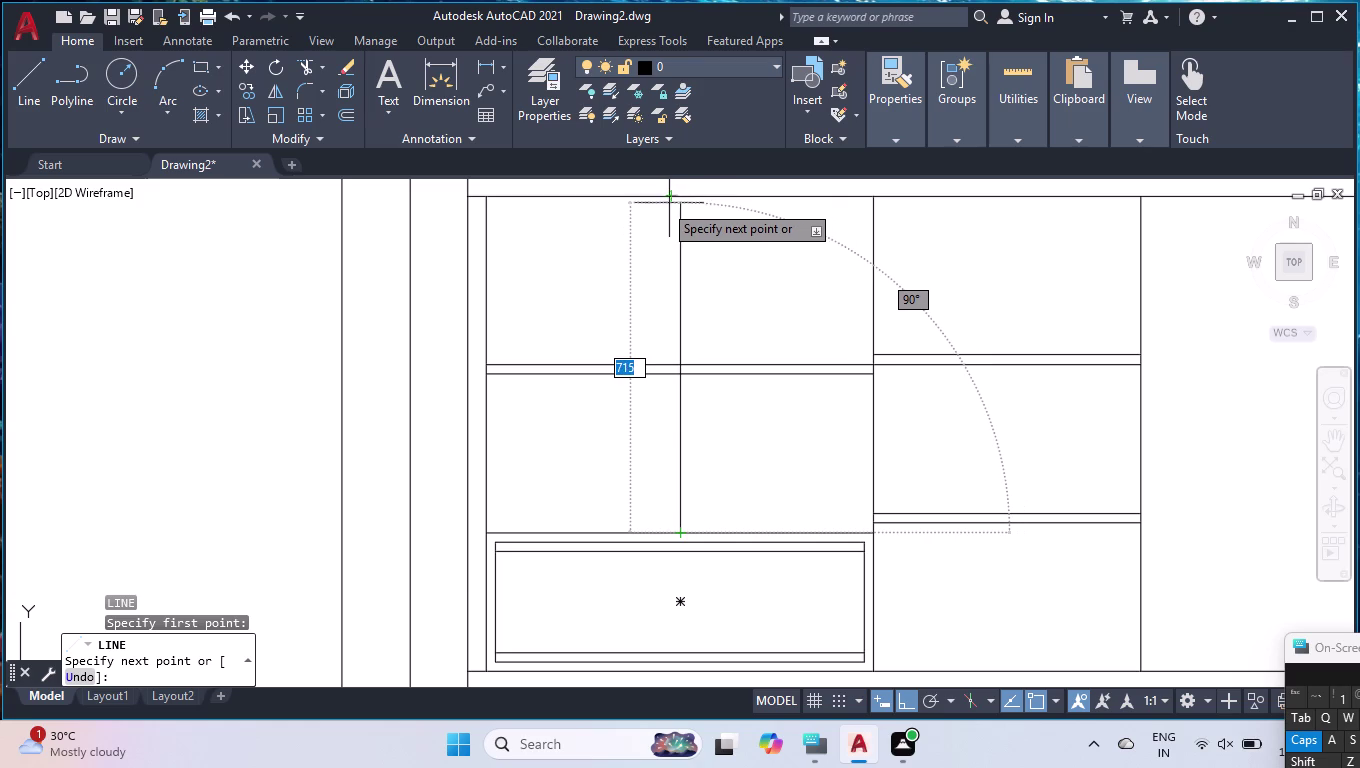
click(666, 197)
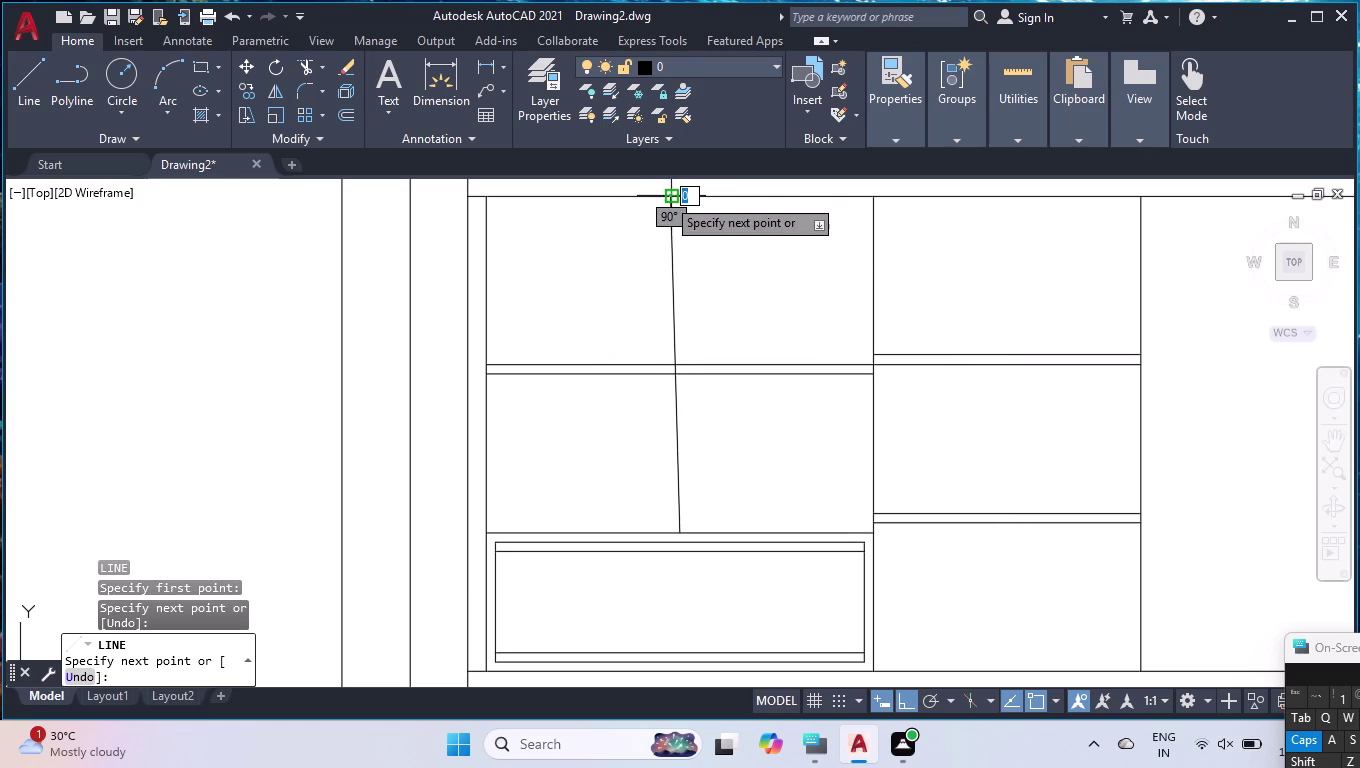
key(Delete)
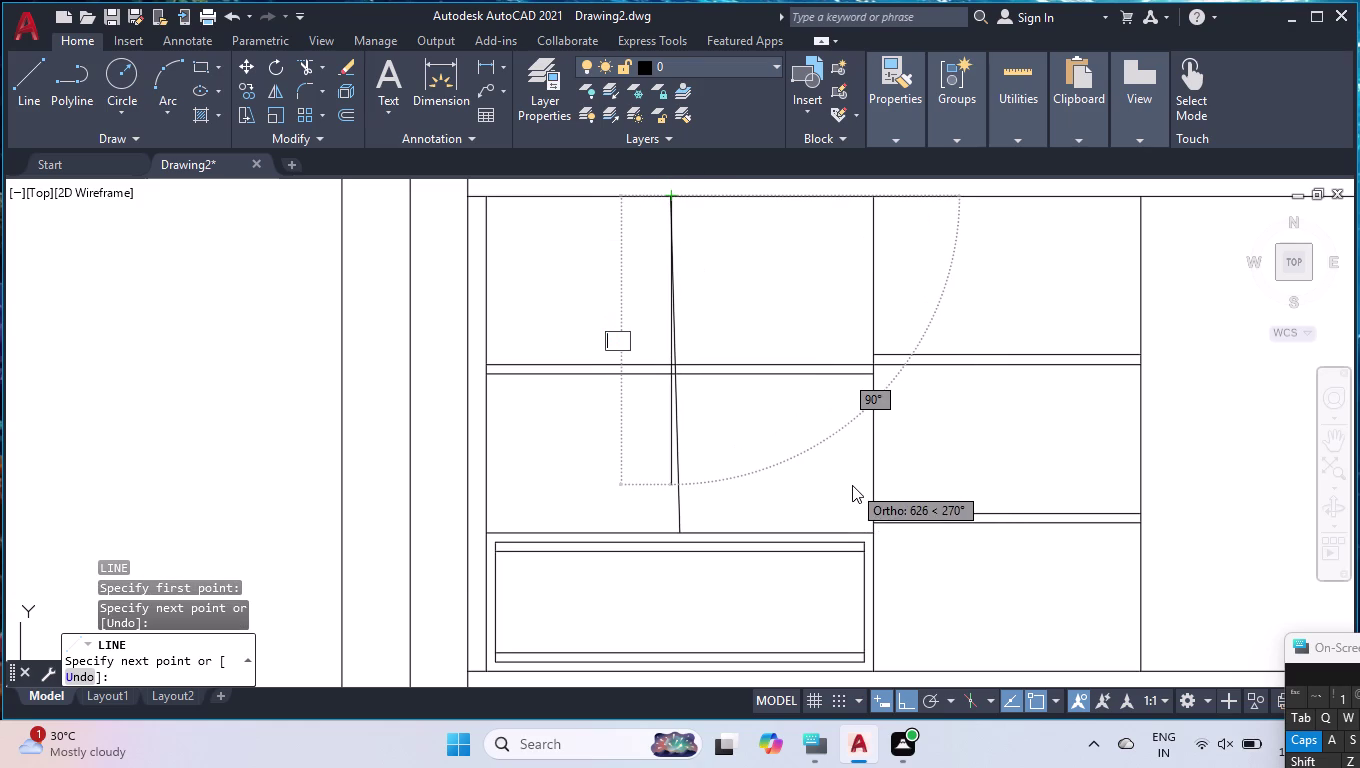
key(Escape)
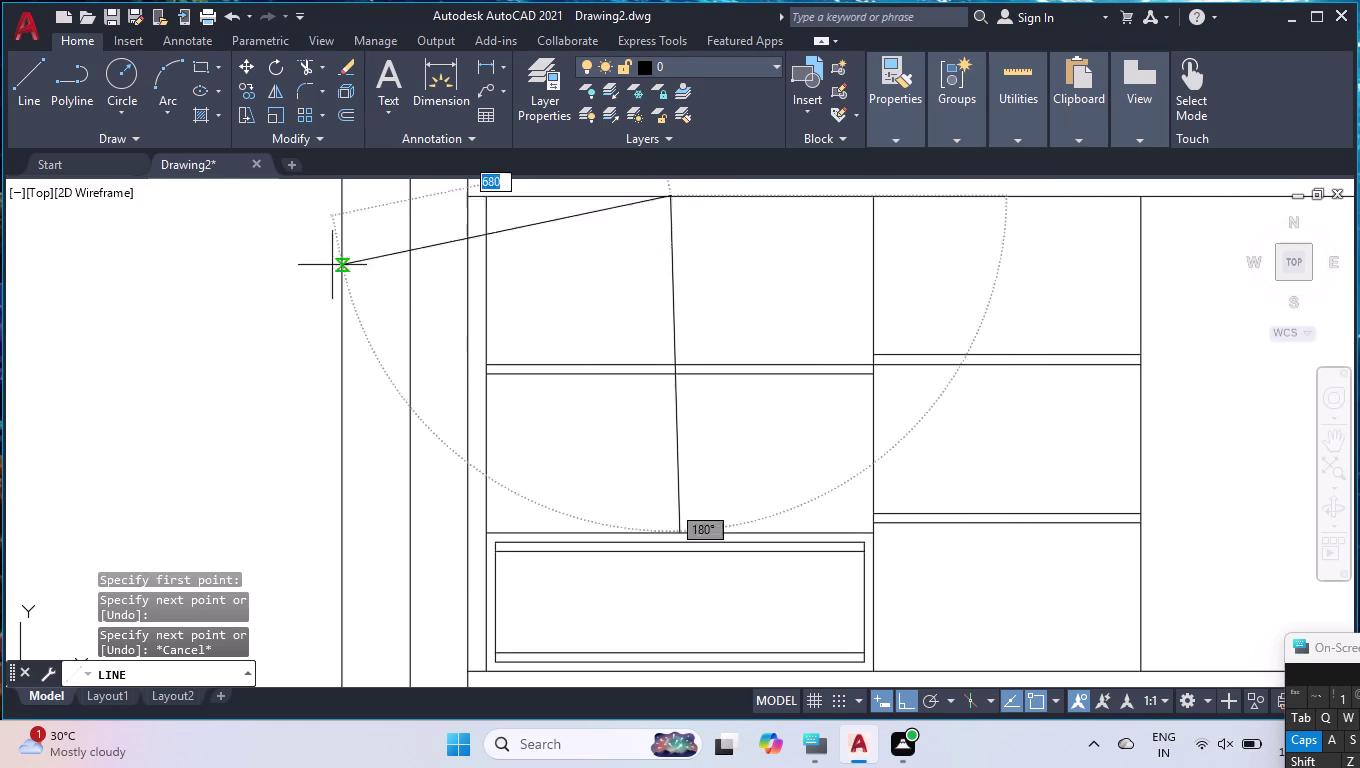
key(Escape)
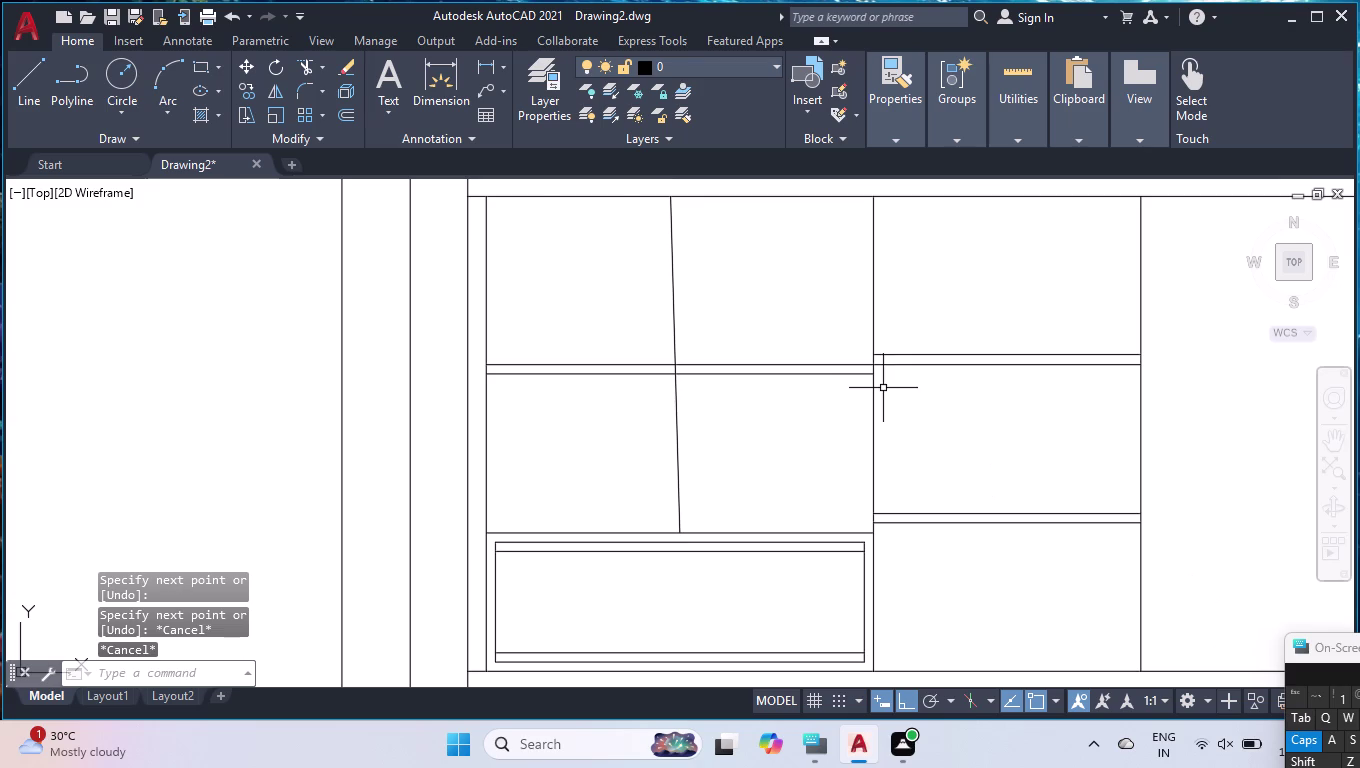
scroll(down, 3)
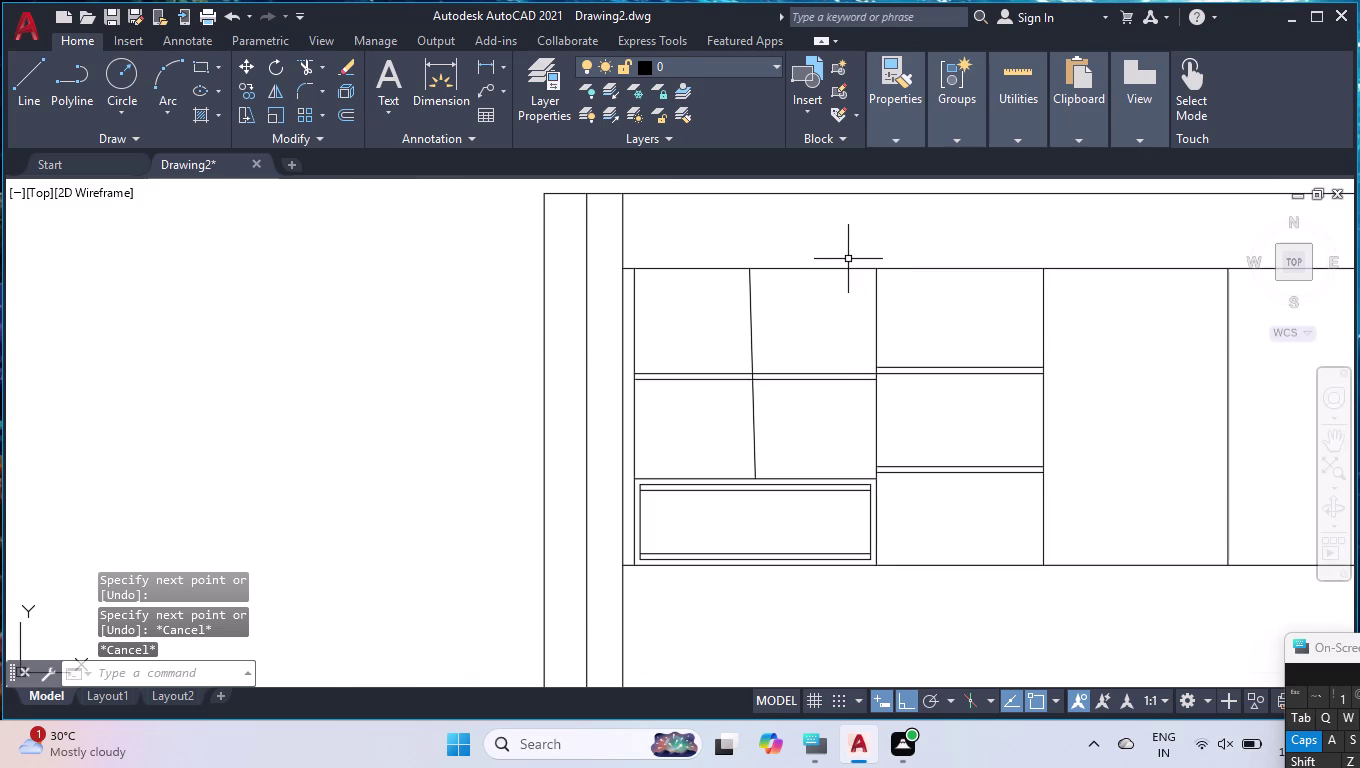
Drag the divider's top grip so the line stands vertical.
click(751, 298)
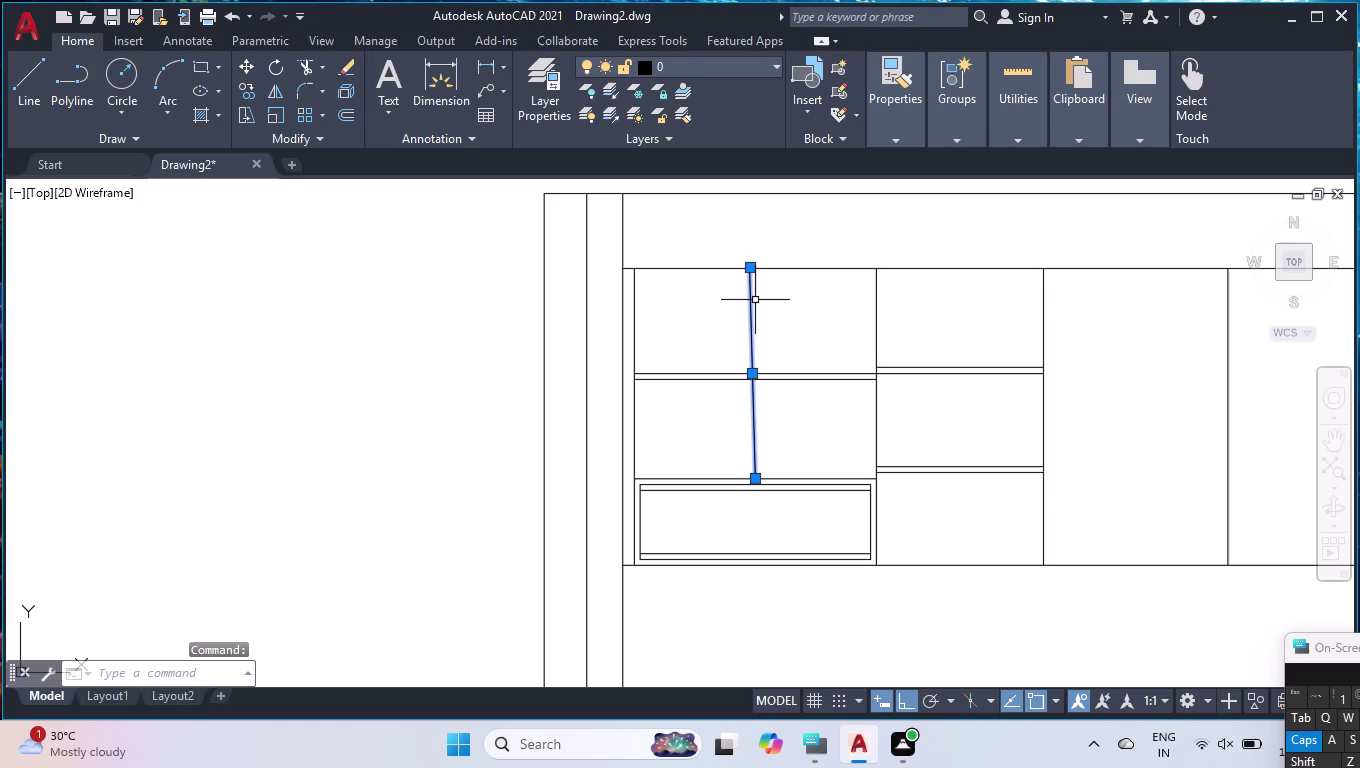
scroll(up, 3)
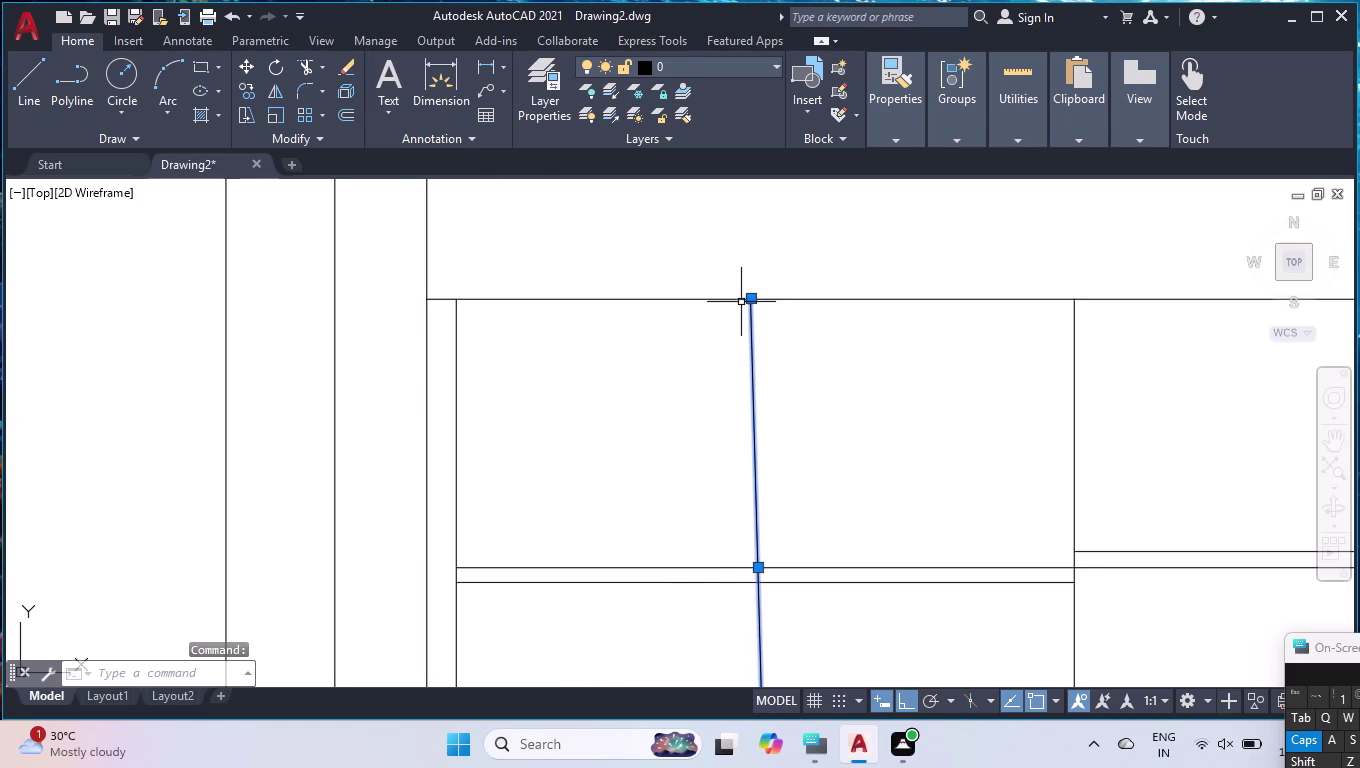
click(747, 302)
click(767, 301)
scroll(down, 3)
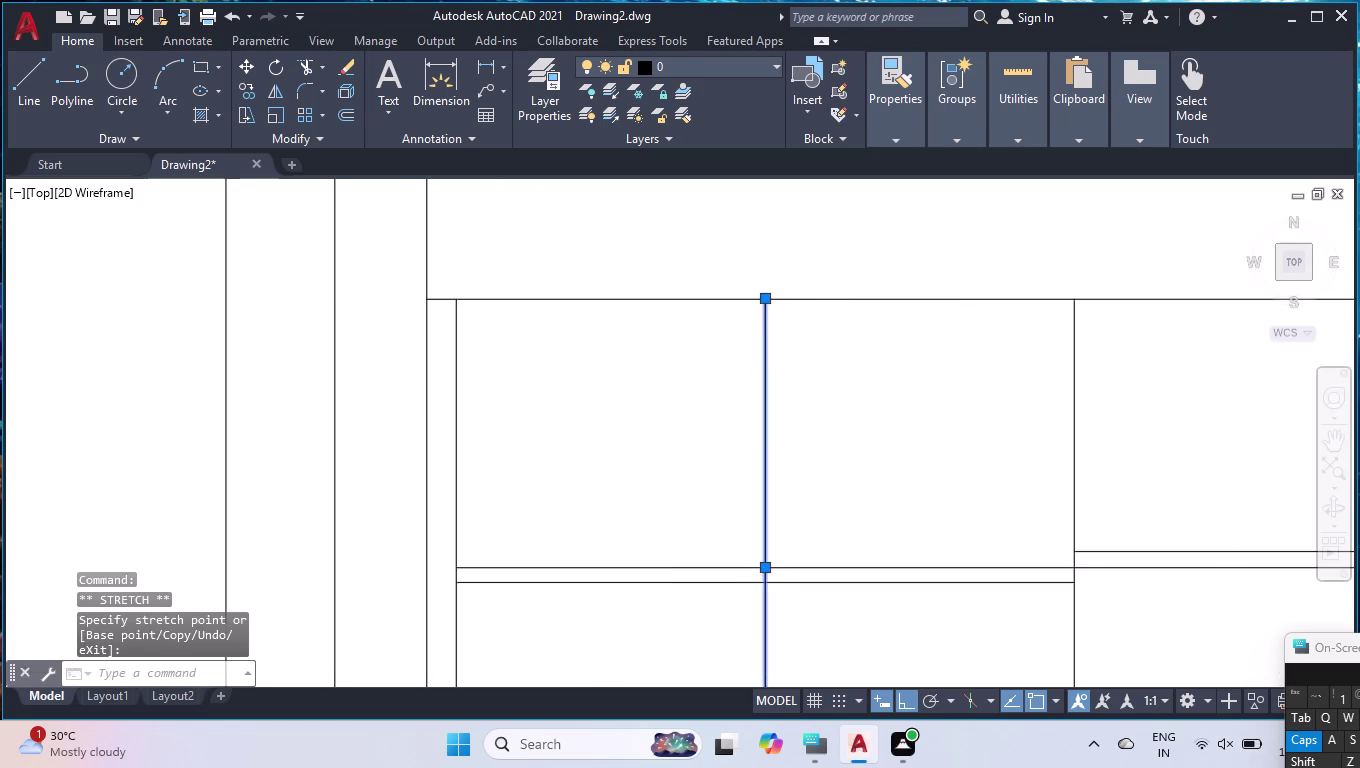
scroll(down, 3)
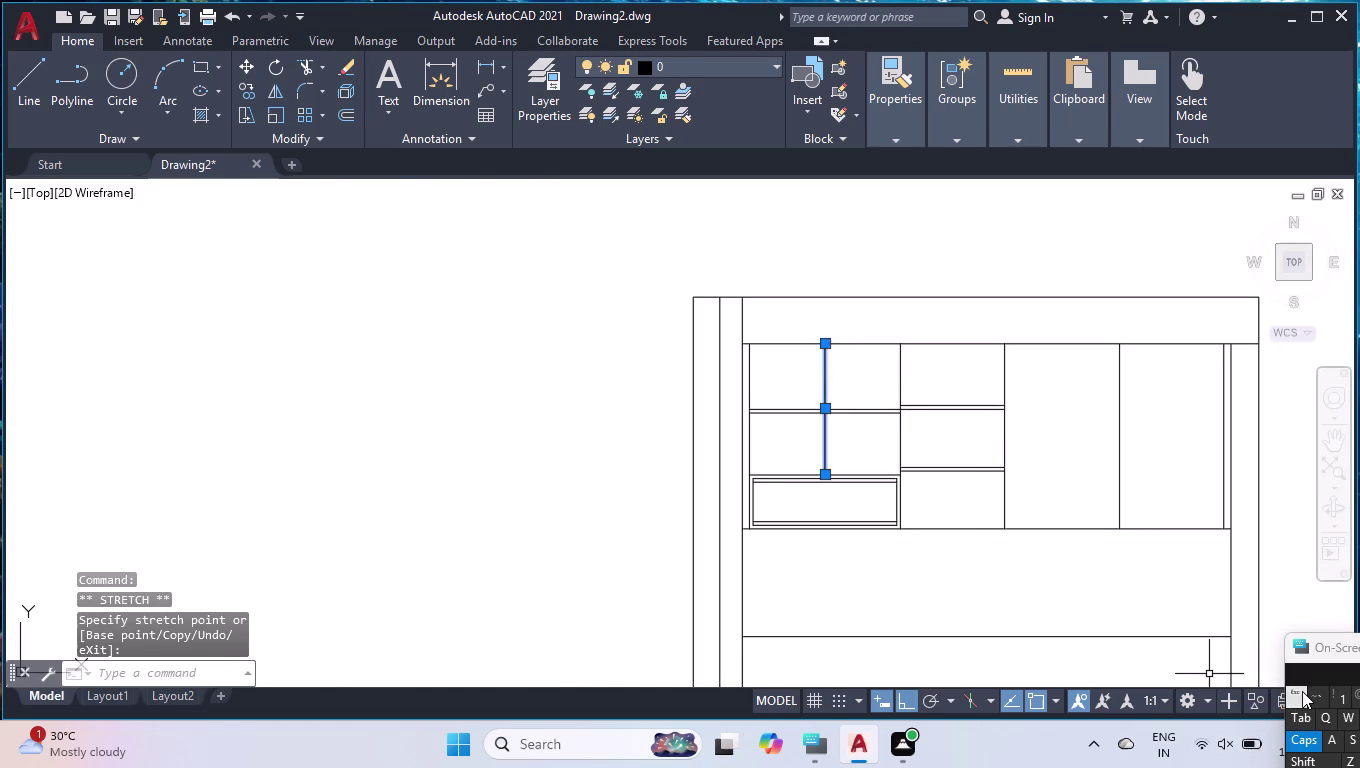
key(Escape)
scroll(up, 3)
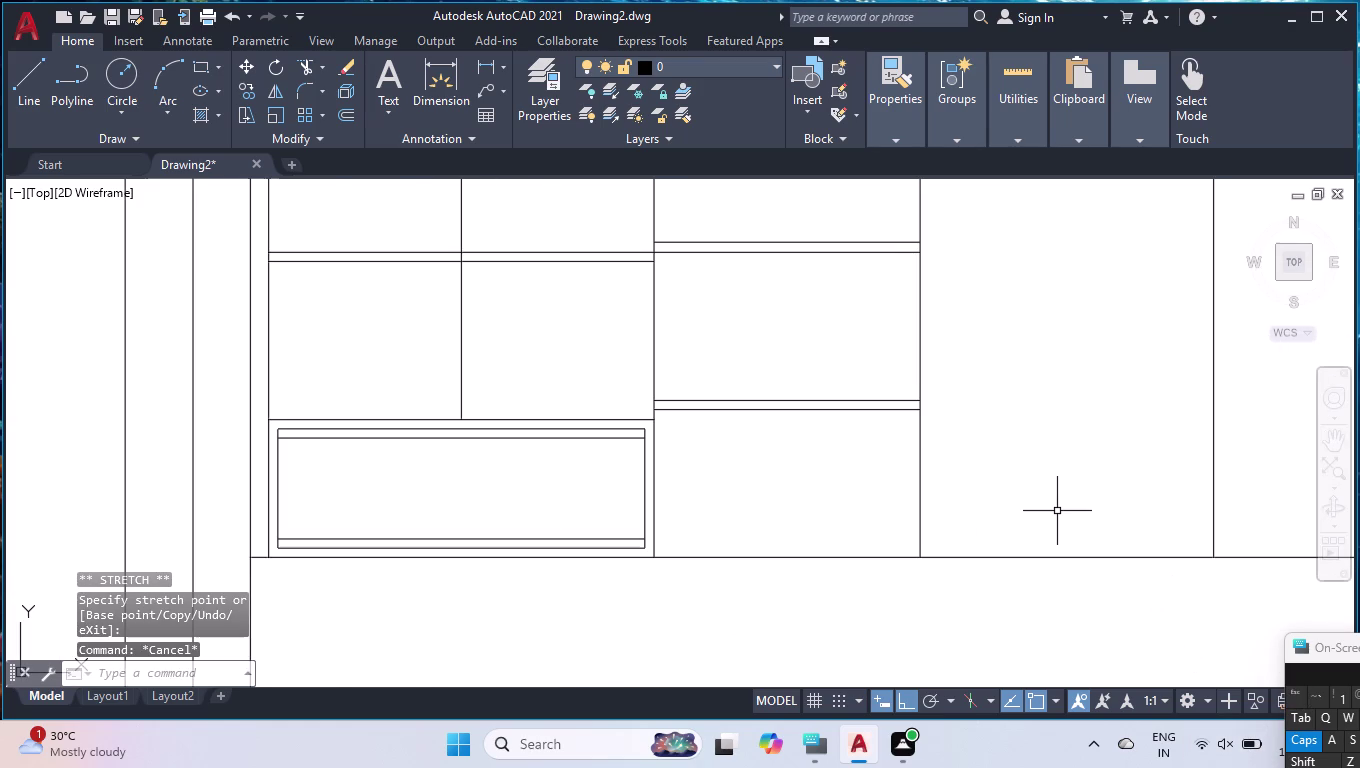
scroll(down, 3)
scroll(up, 3)
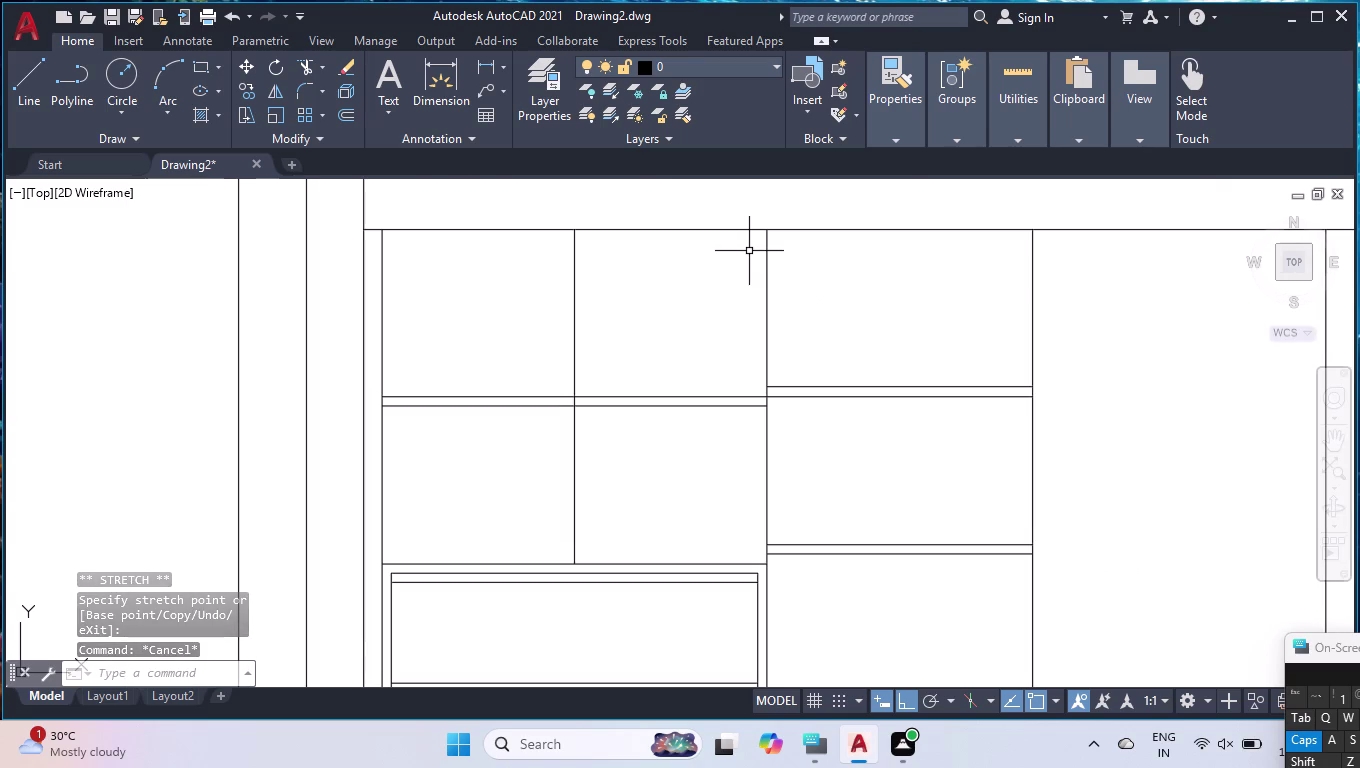
text(MEA)
key(s)
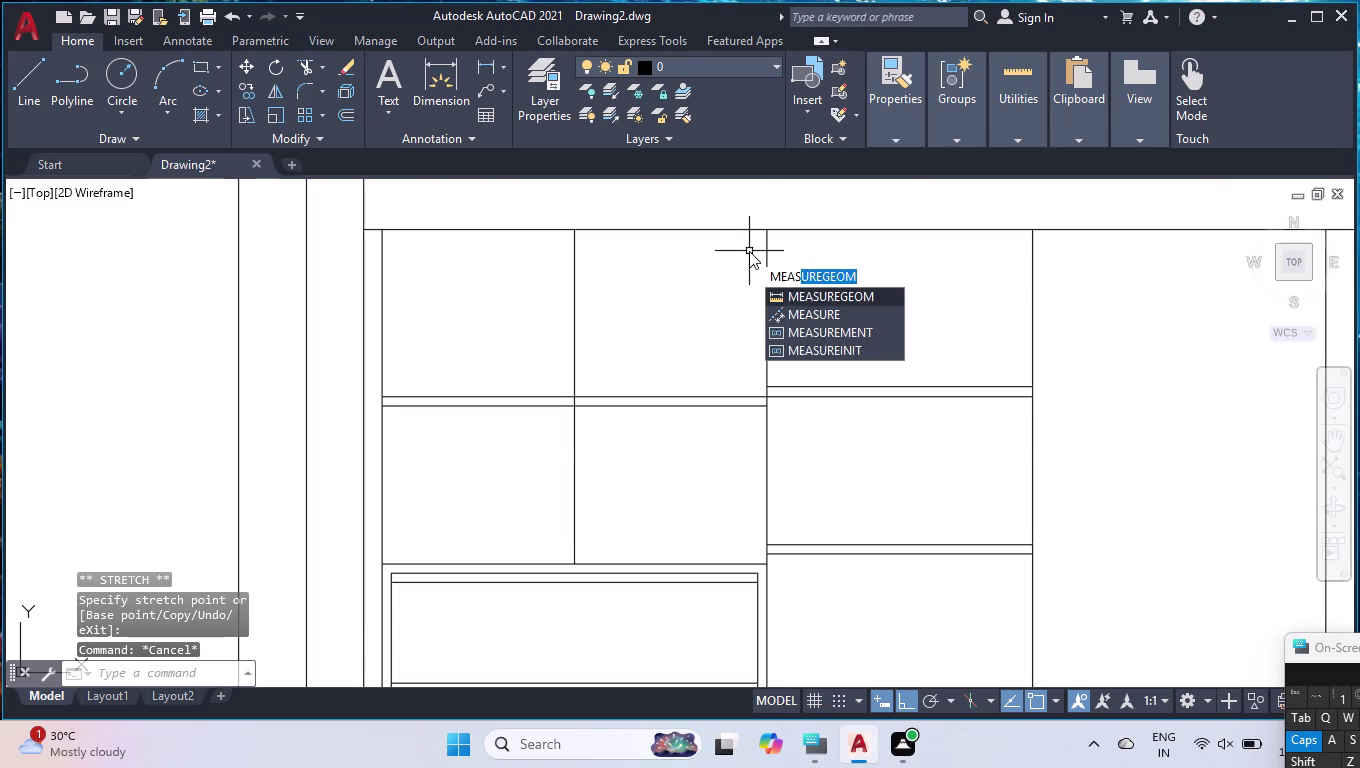
key(Return)
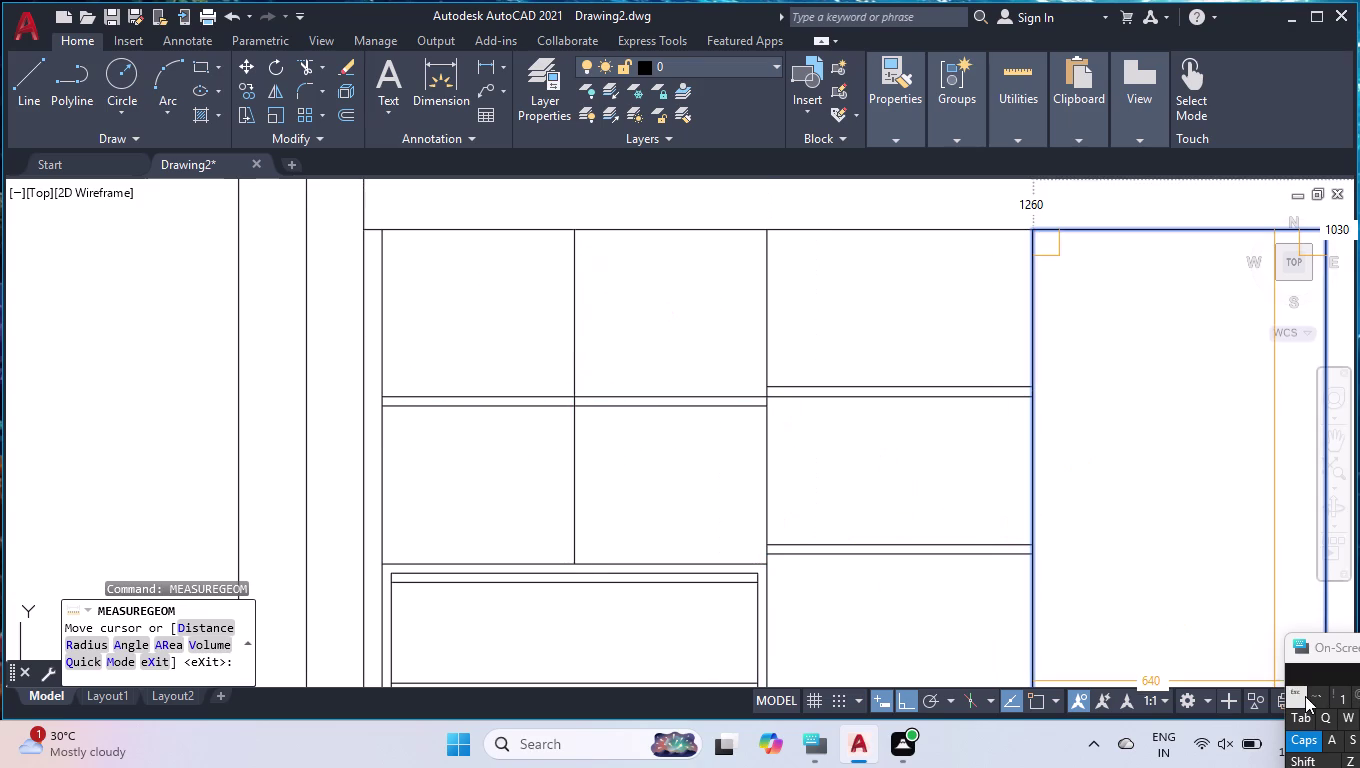
key(Escape)
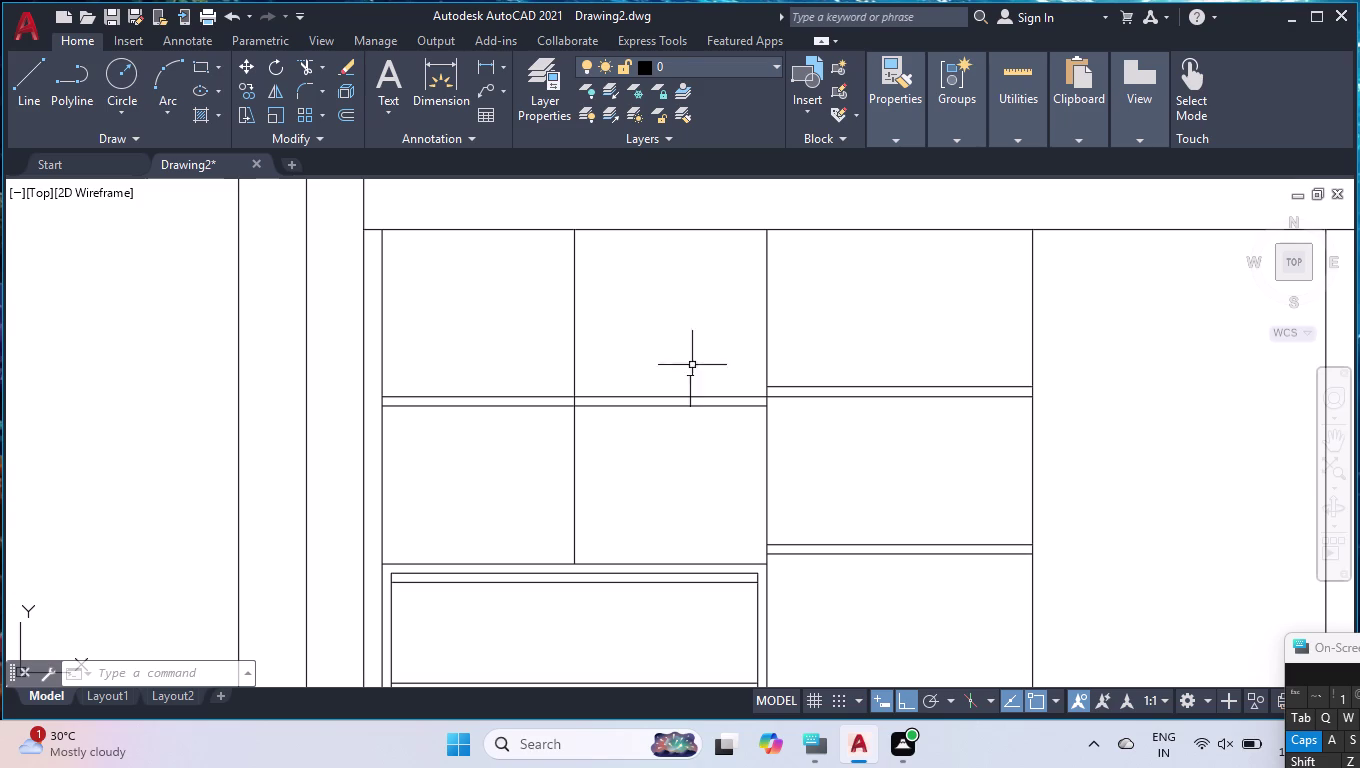
scroll(down, 3)
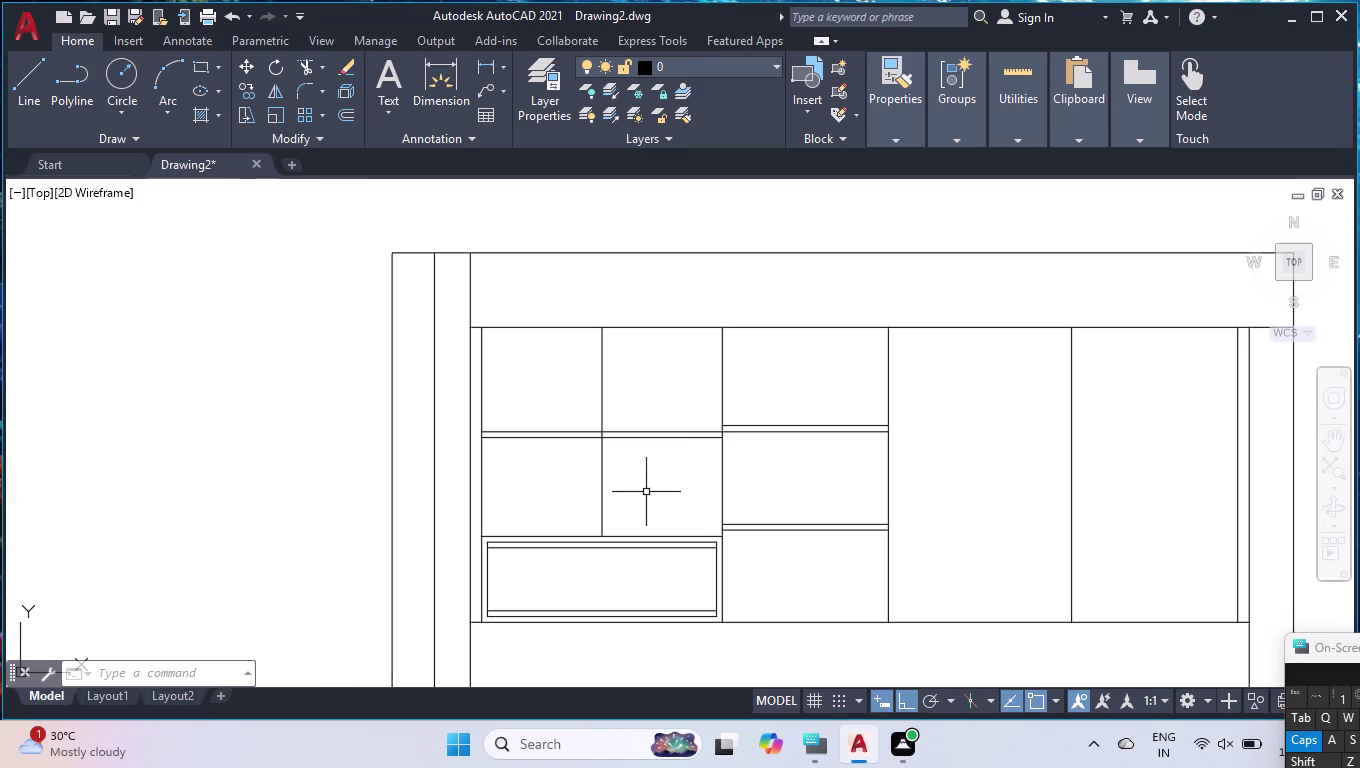
scroll(up, 3)
scroll(down, 3)
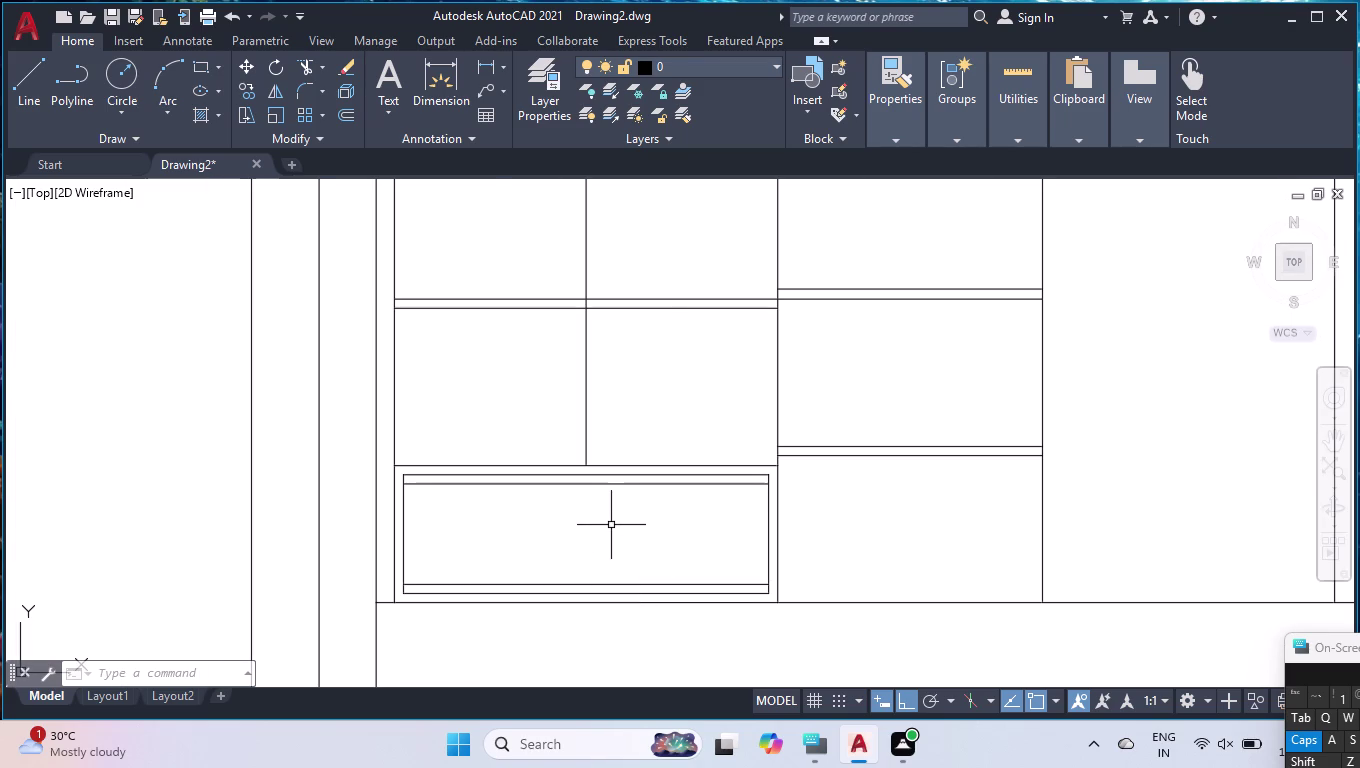
Delete the extra drawer line and offset the right compartments' base line 20 units down.
click(468, 583)
key(Delete)
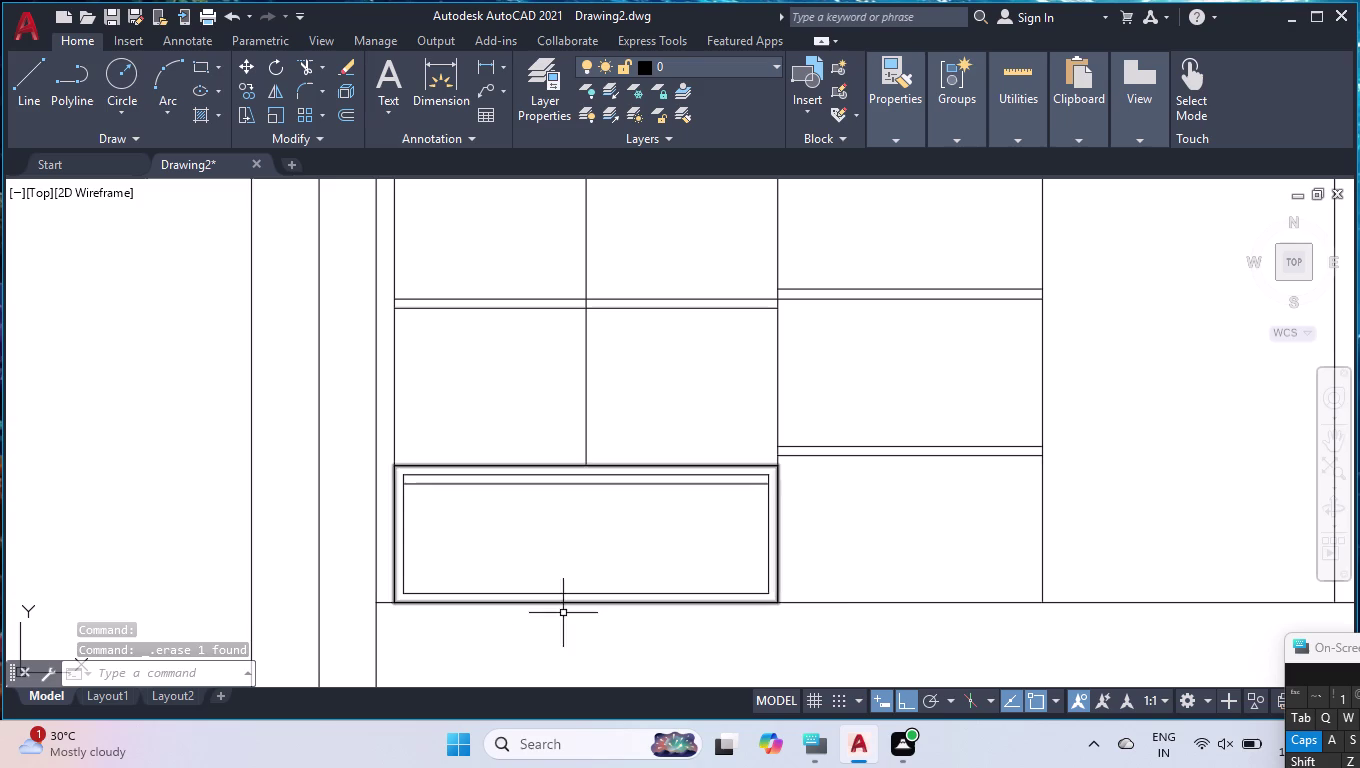
key(o)
text(F)
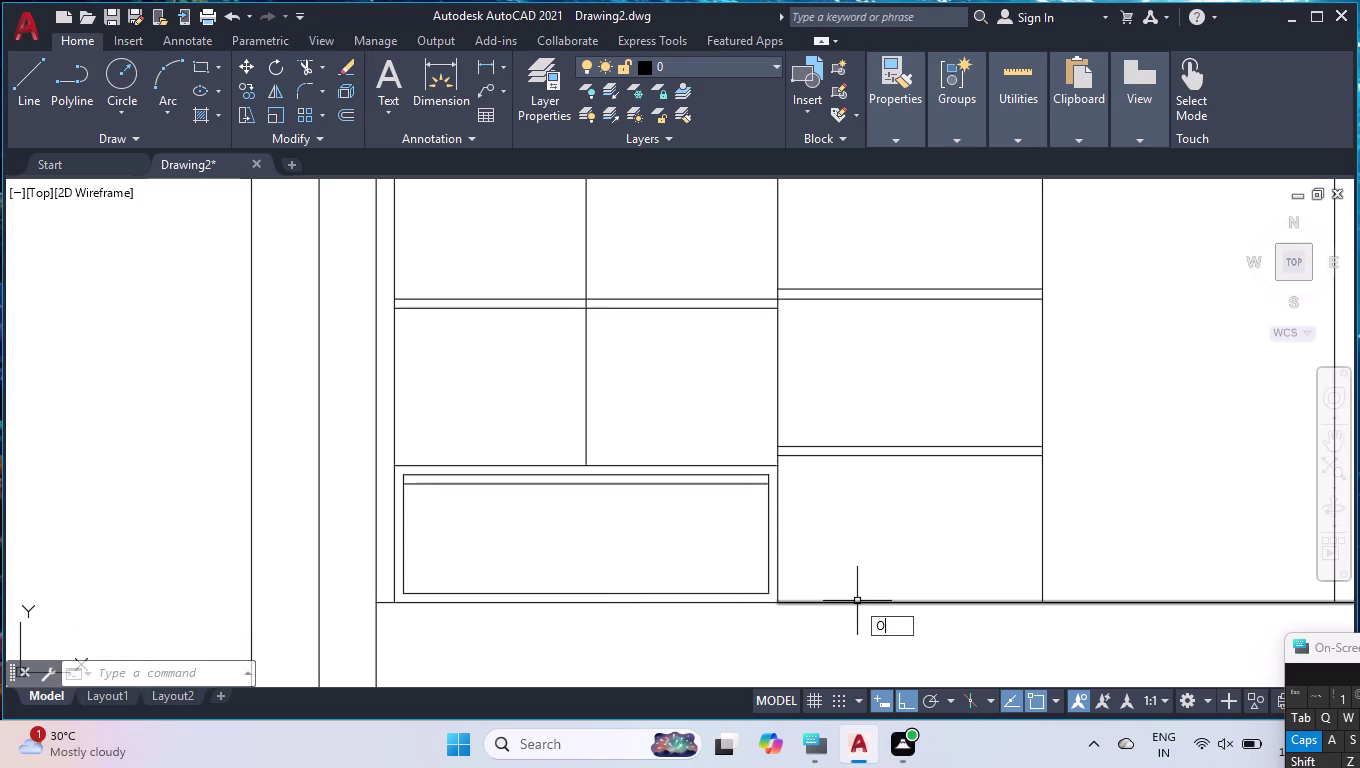
text(F)
key(Return)
key(4)
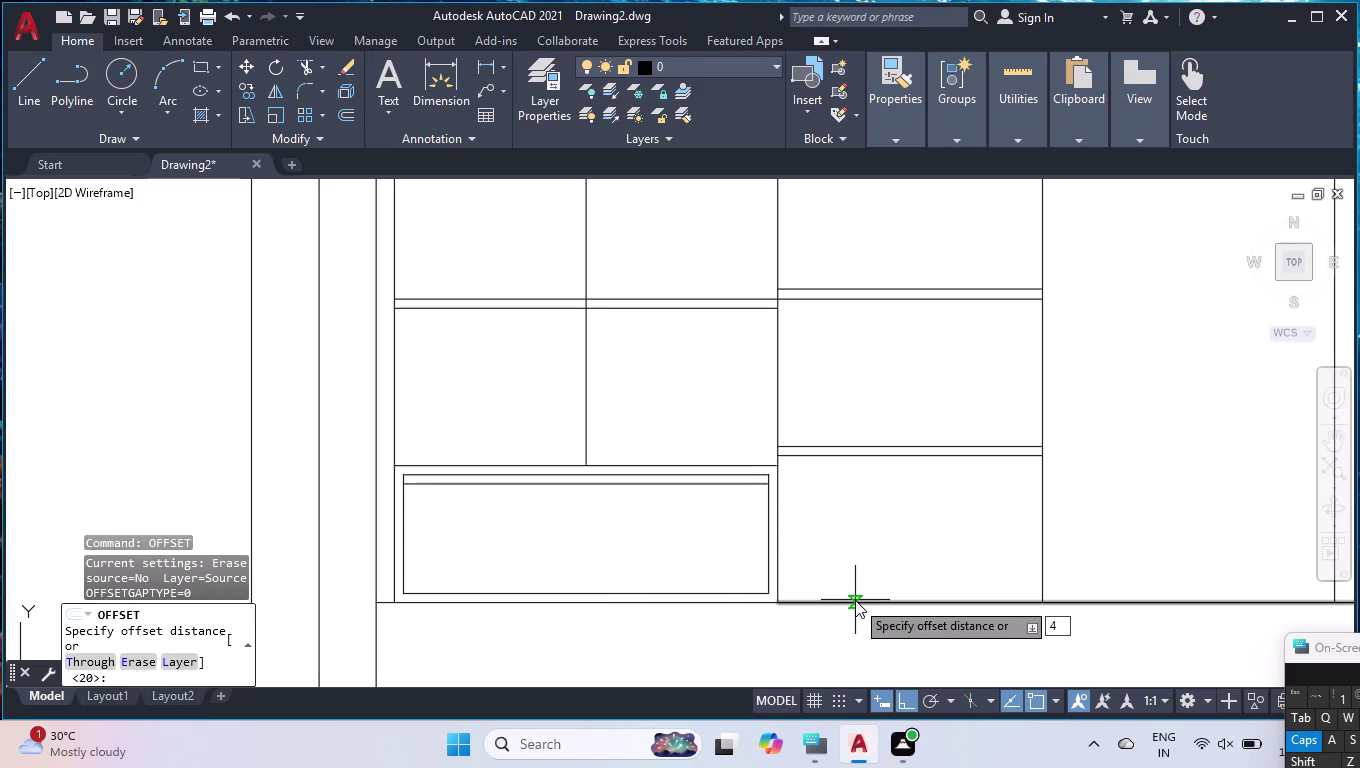
key(0)
key(BackSpace)
key(BackSpace)
text(20)
key(Return)
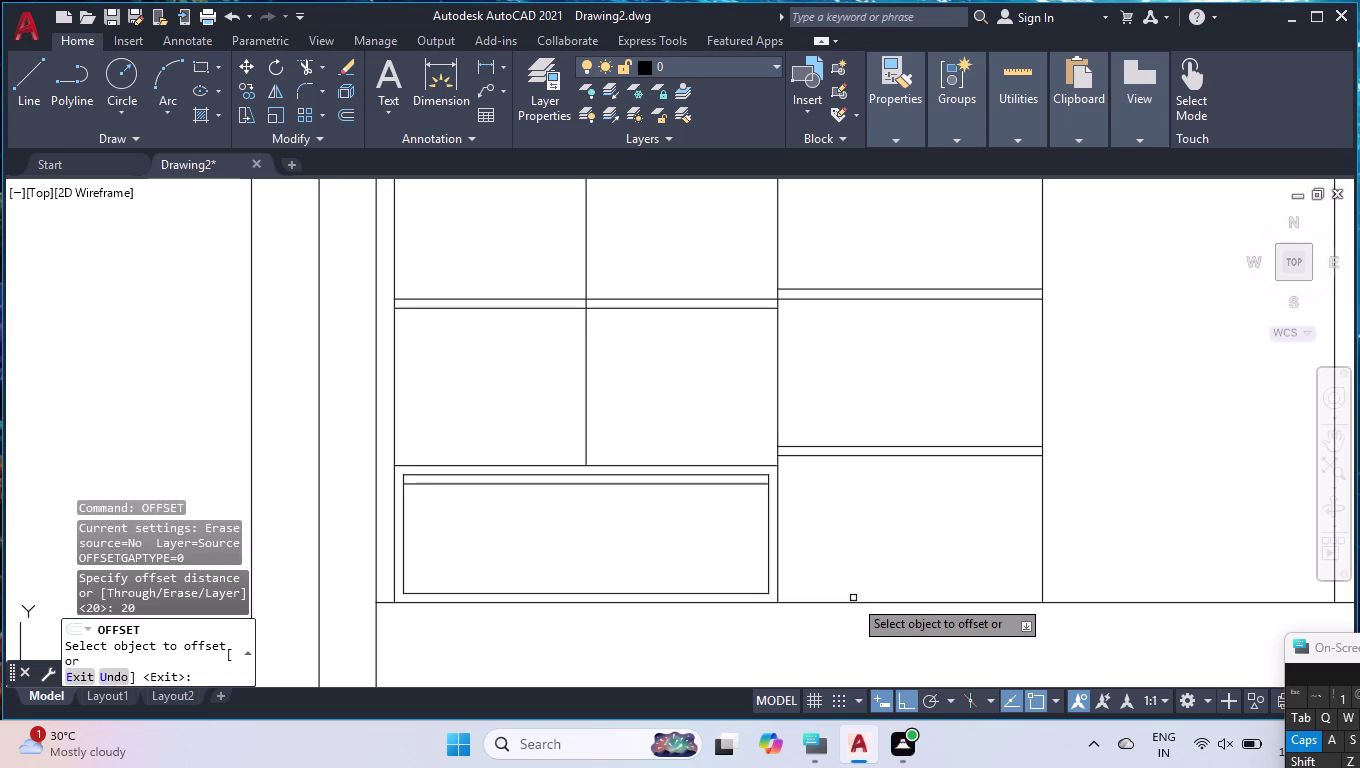
click(853, 601)
click(842, 640)
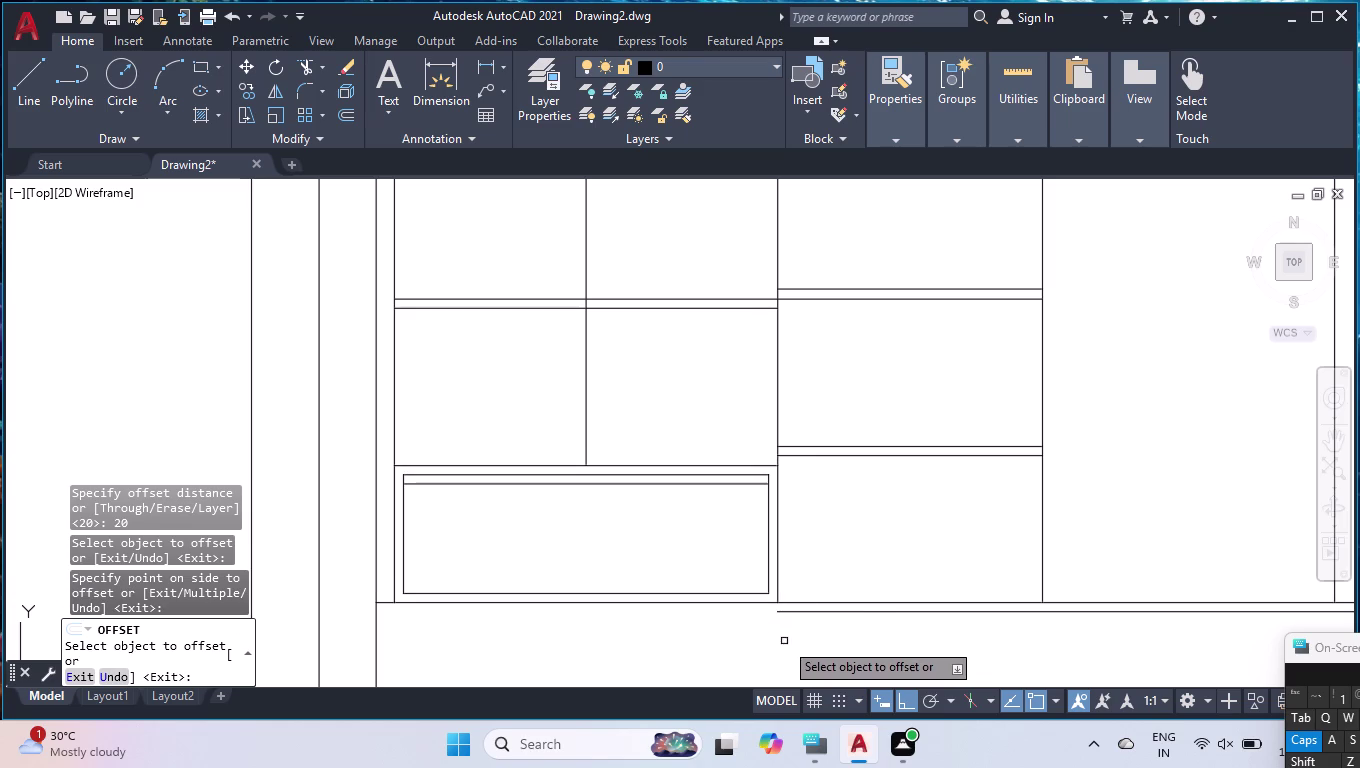
key(Escape)
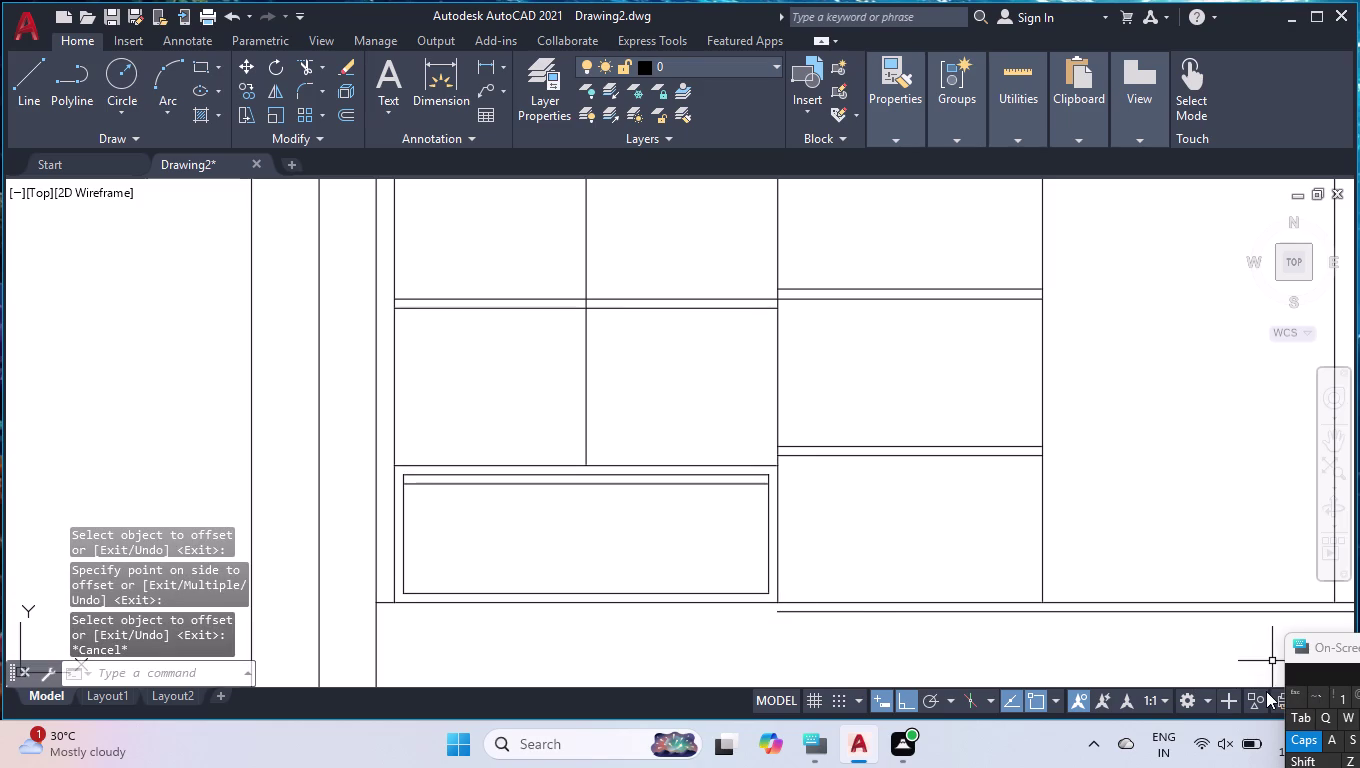
Extend the new base line to the left.
text(EX)
key(Return)
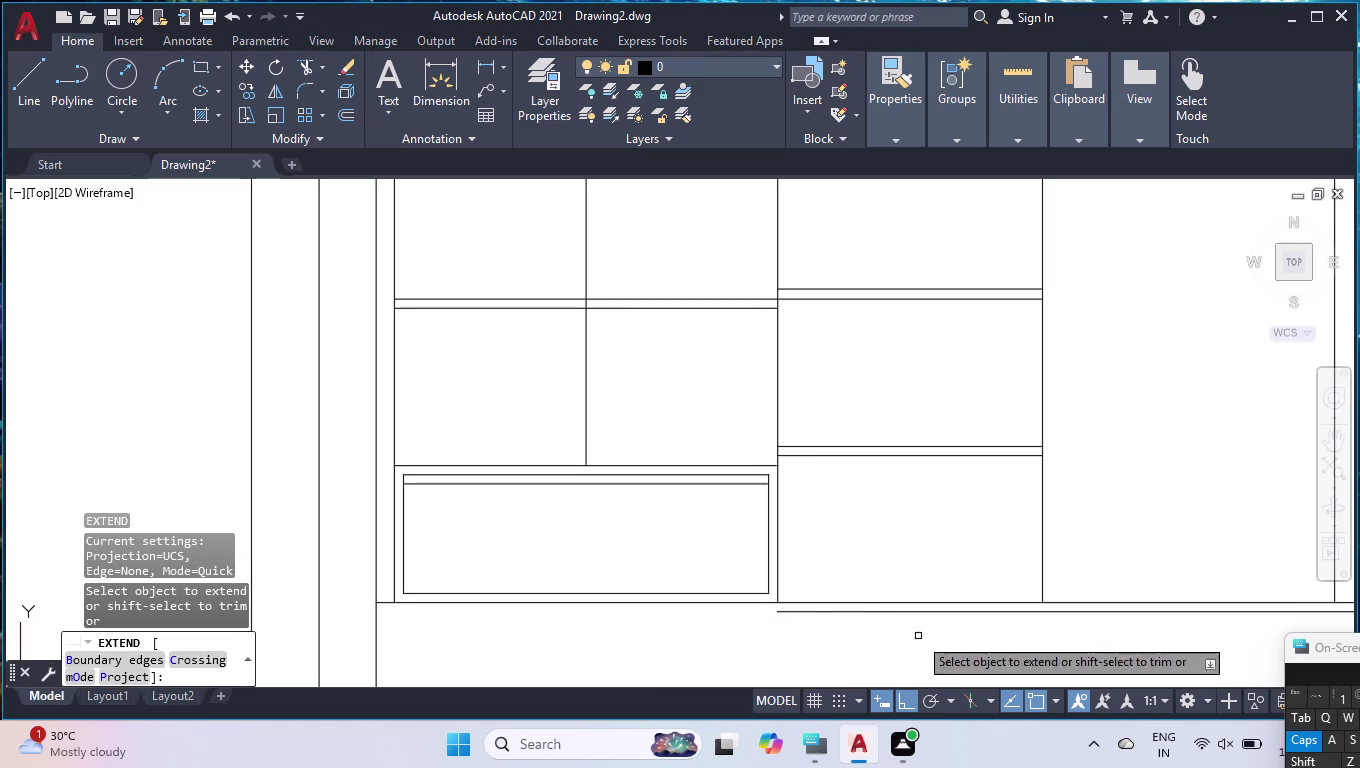
click(786, 611)
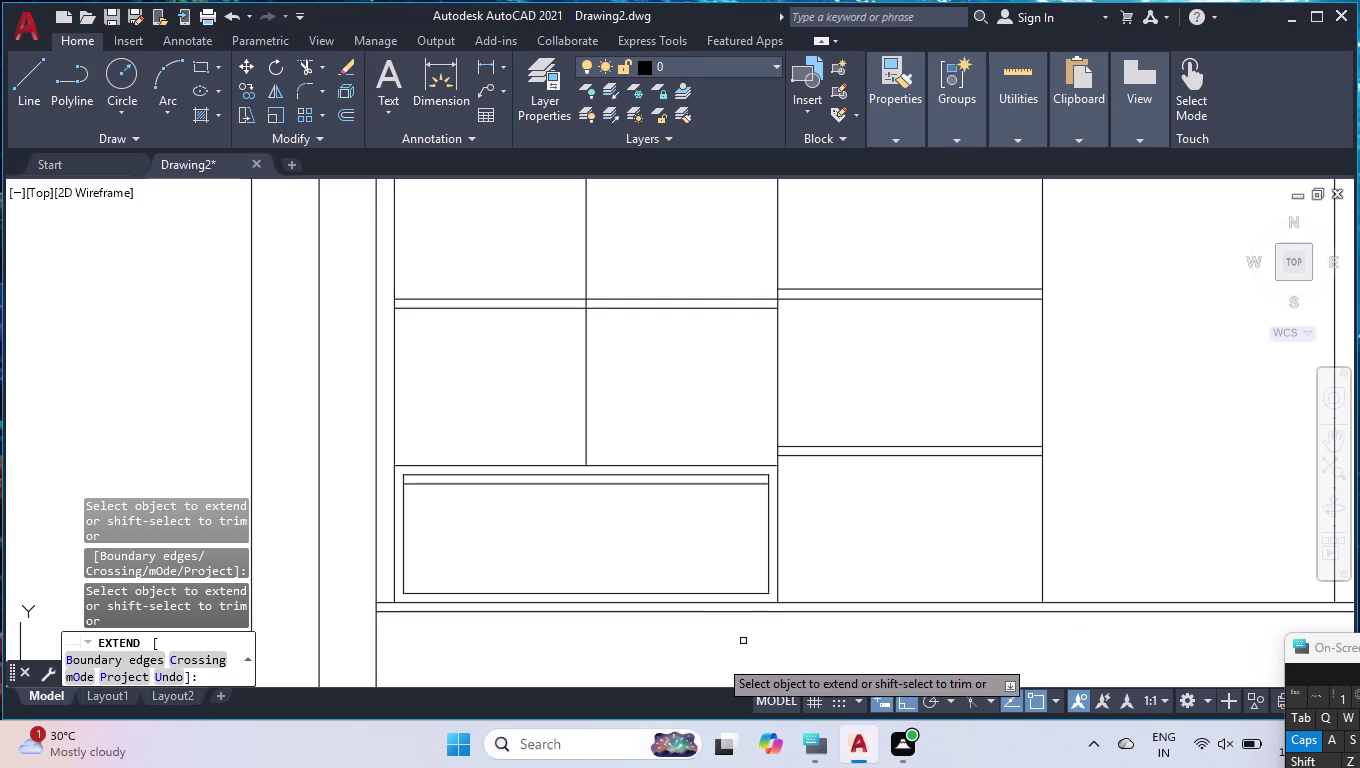
key(Escape)
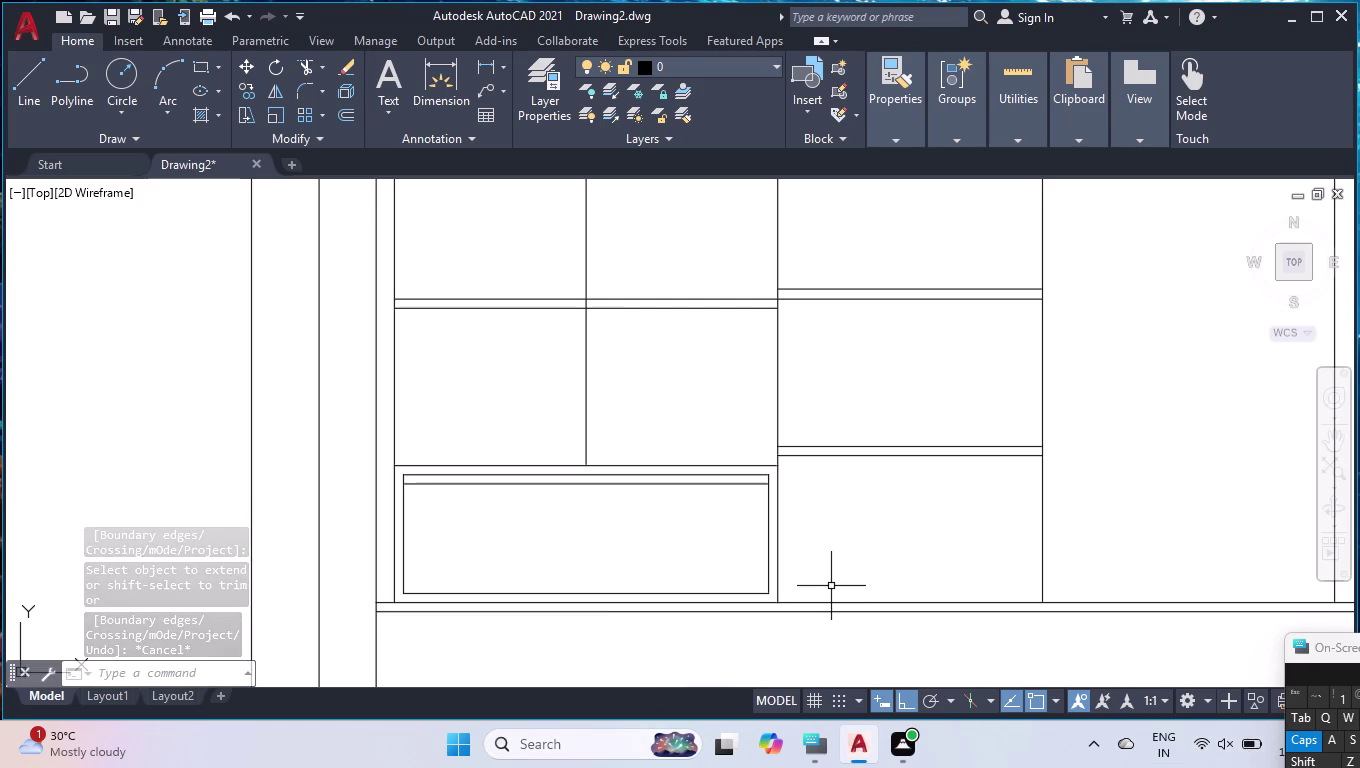
scroll(down, 3)
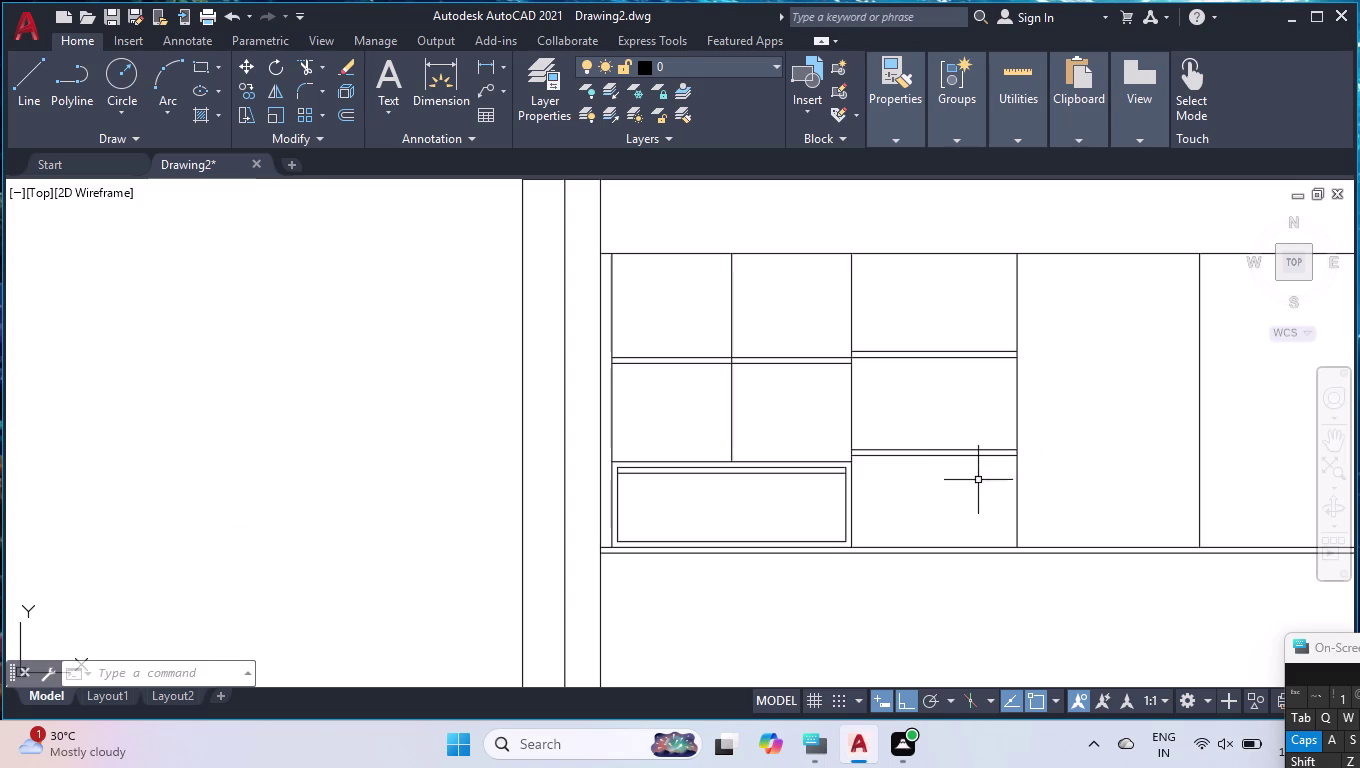
Trim the base line segments beneath the open bay with a fence.
text(TR)
key(Return)
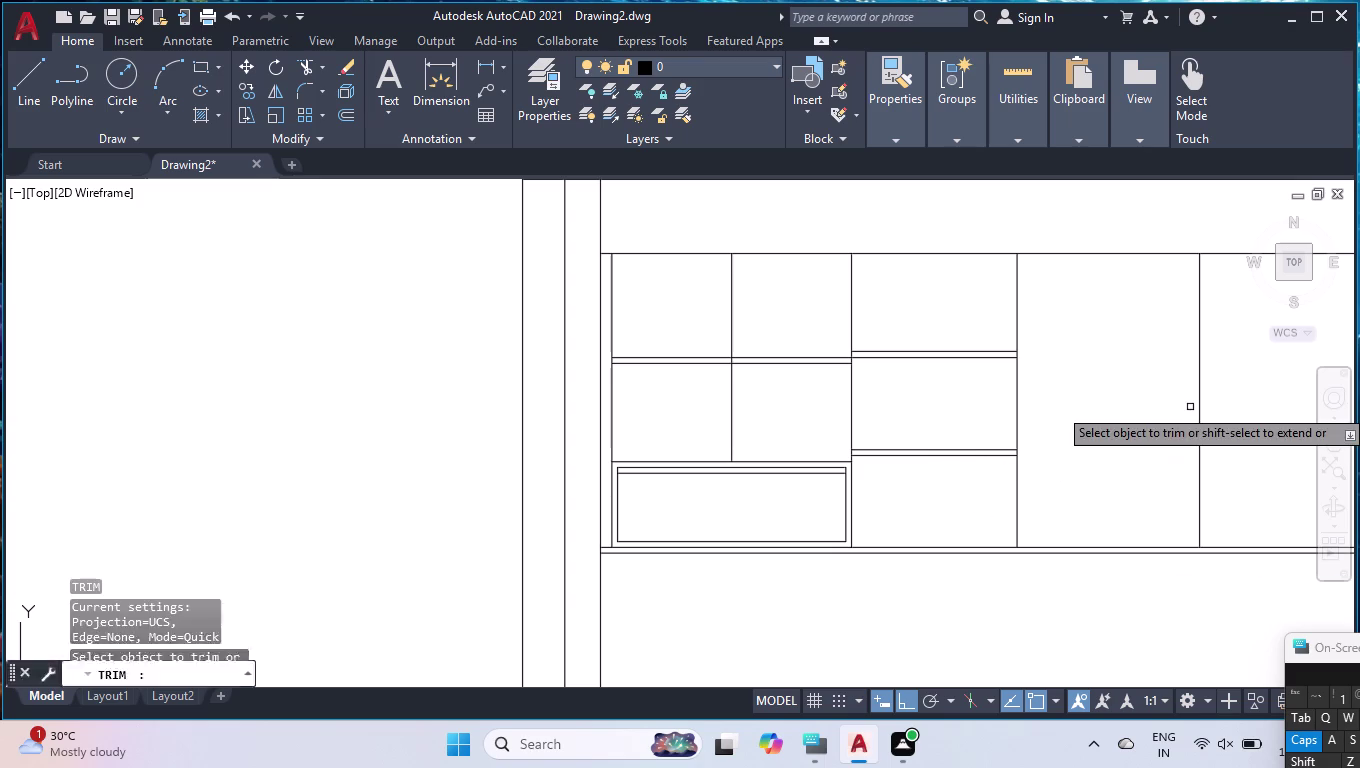
click(1147, 513)
click(1084, 602)
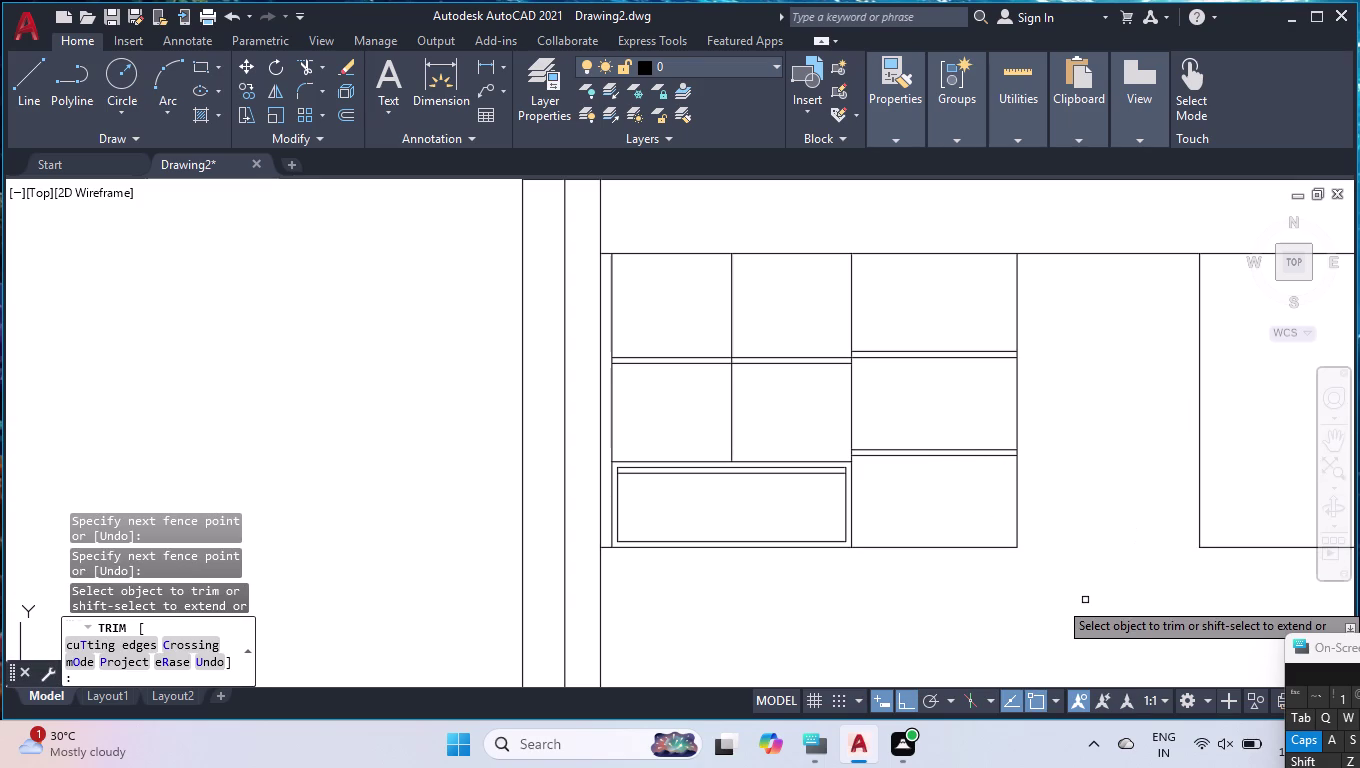
key(Return)
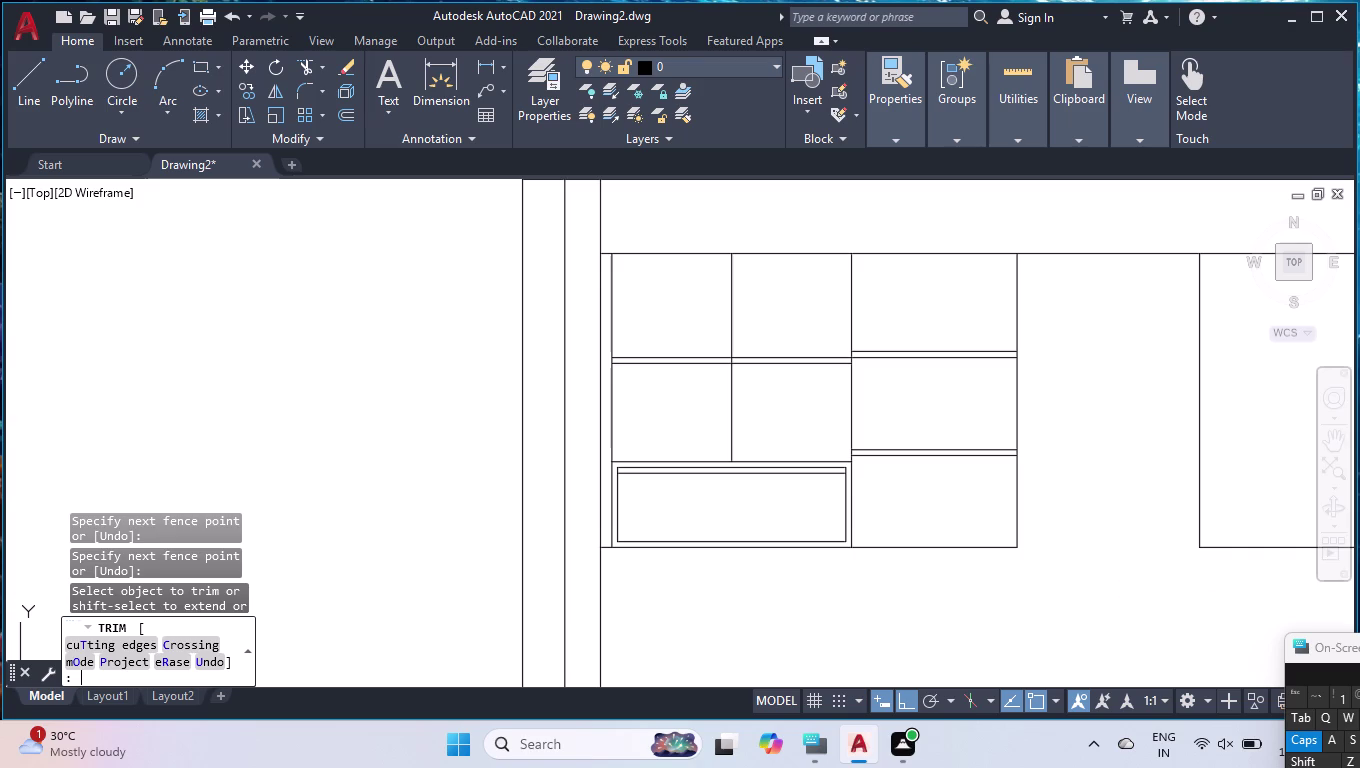
text(BR)
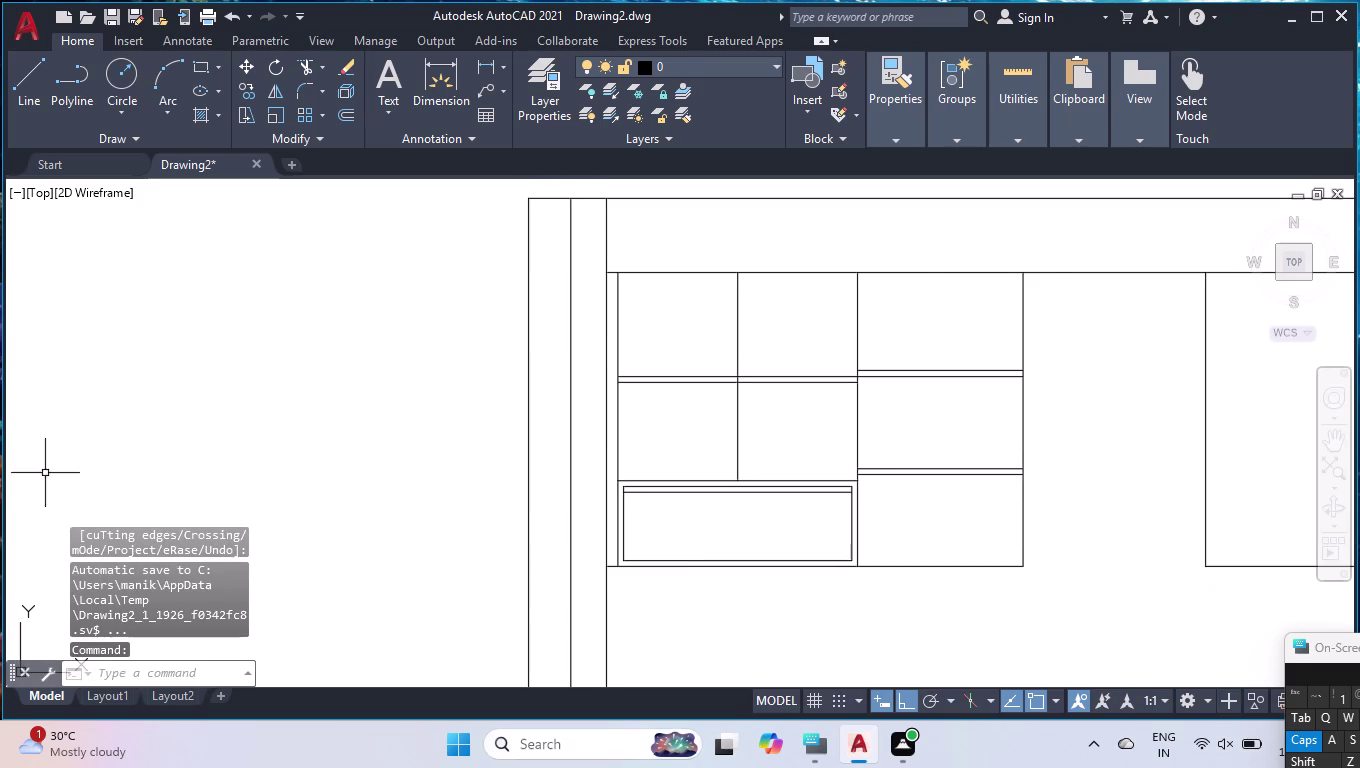
Break the open bay's top edge at a point.
text(B)
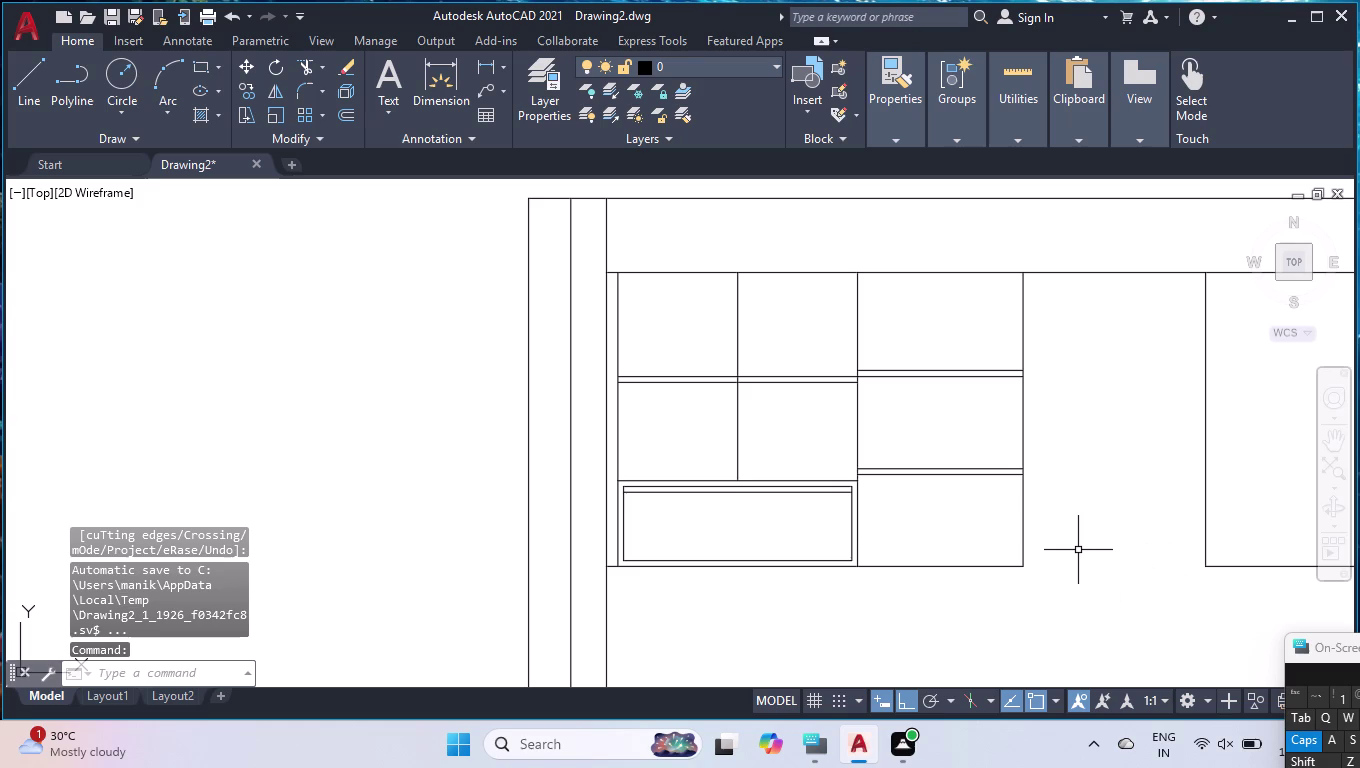
text(RE)
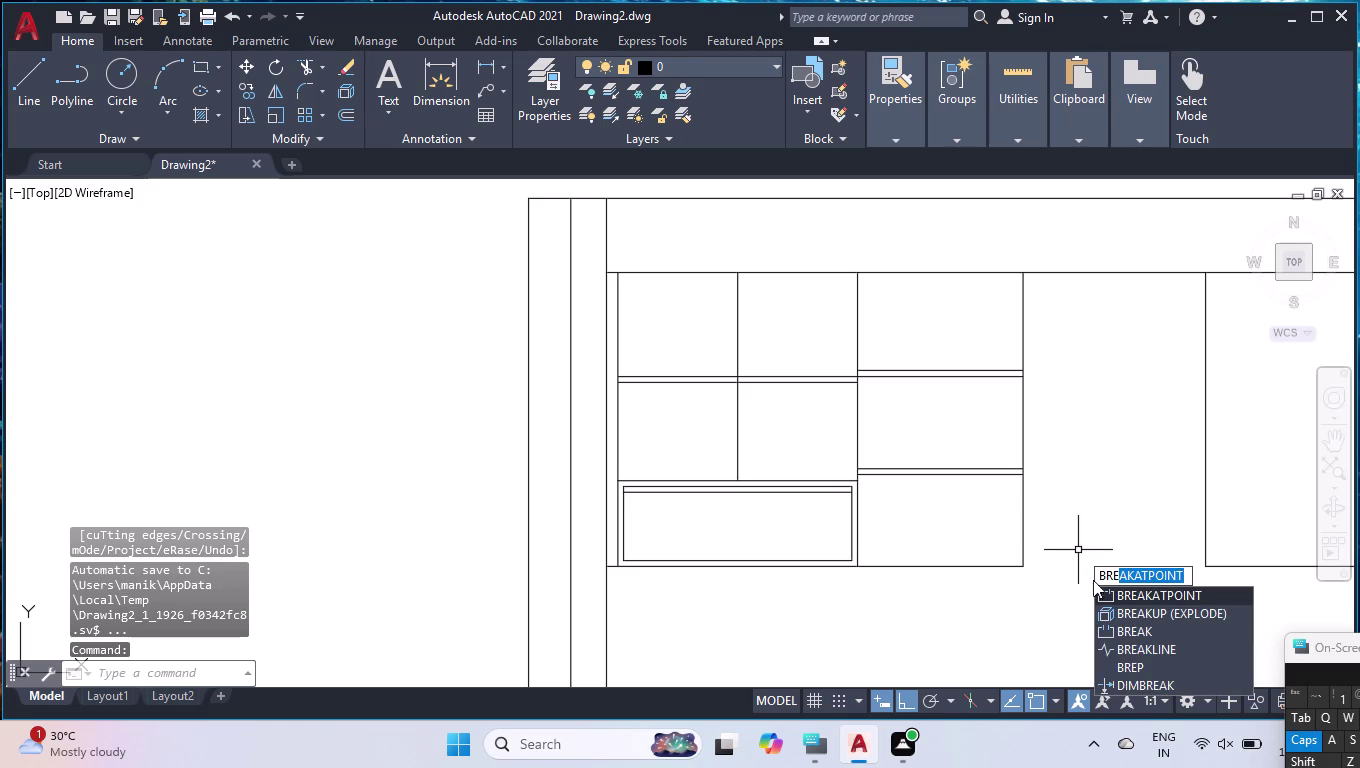
click(1108, 600)
click(1087, 271)
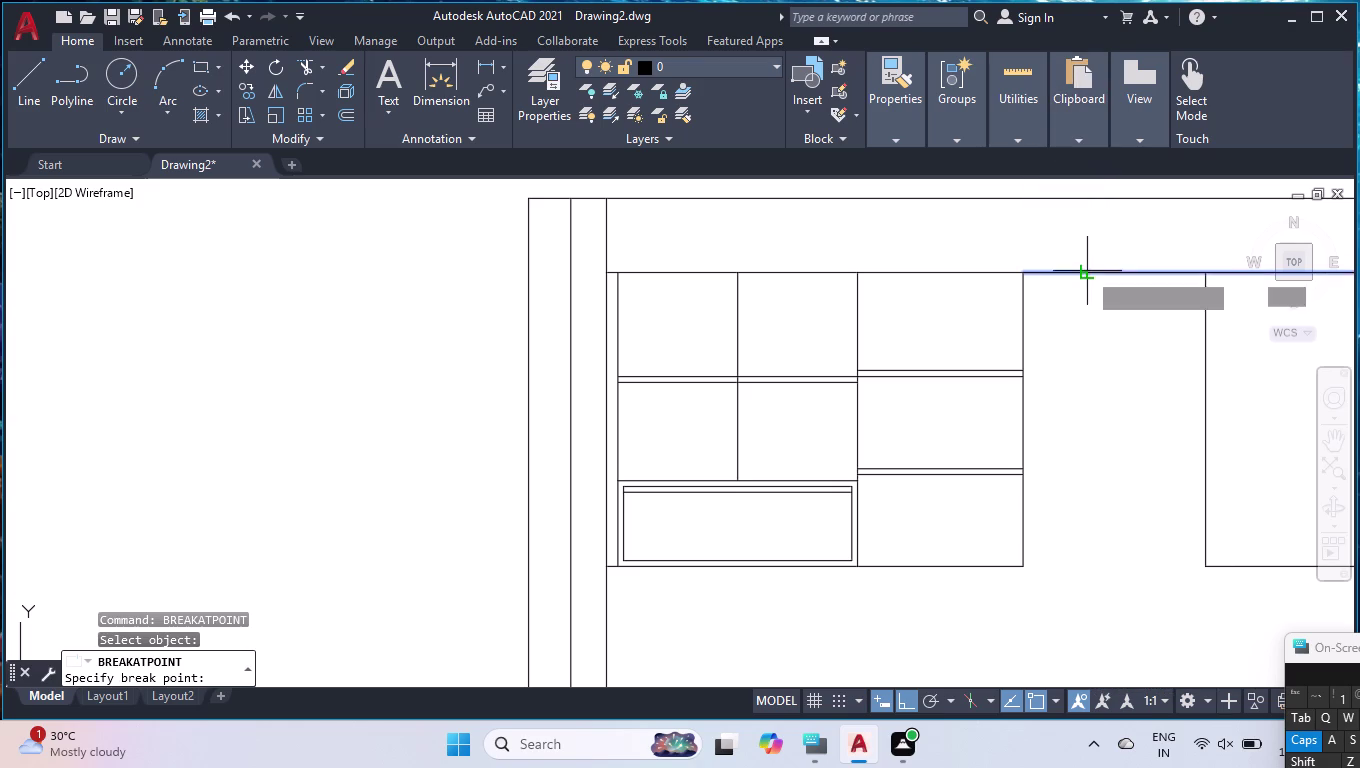
click(1211, 274)
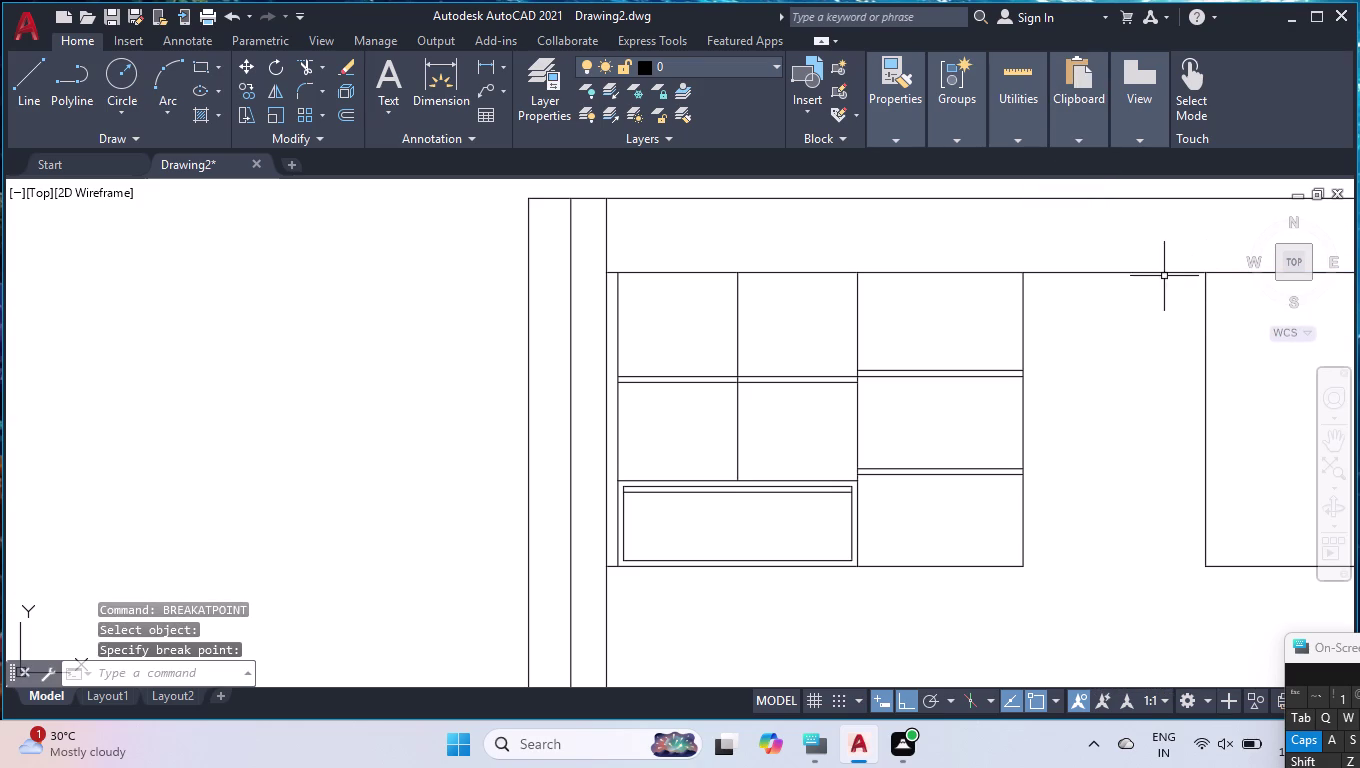
Offset the split top edge segment 630 units down into the open bay.
key(o)
text(FF)
key(Return)
text(63)
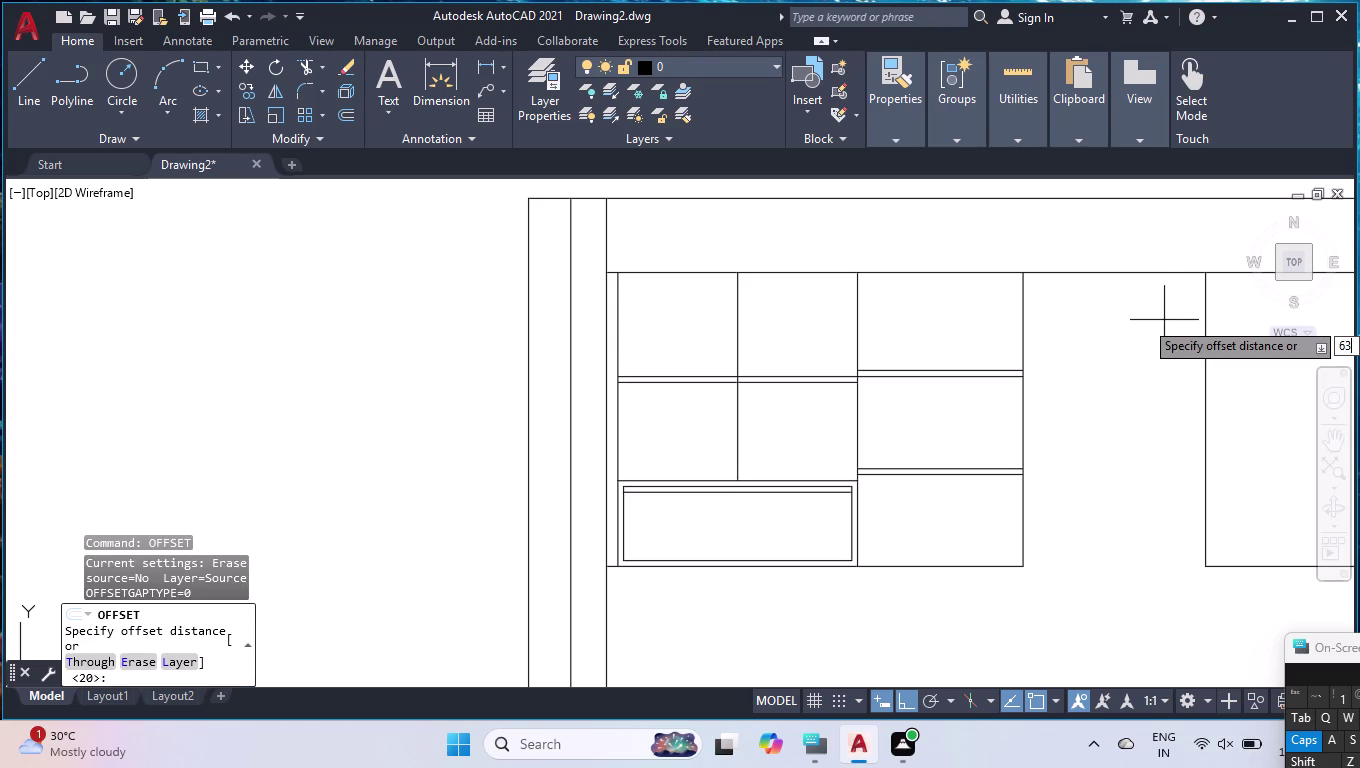
text(0)
key(Return)
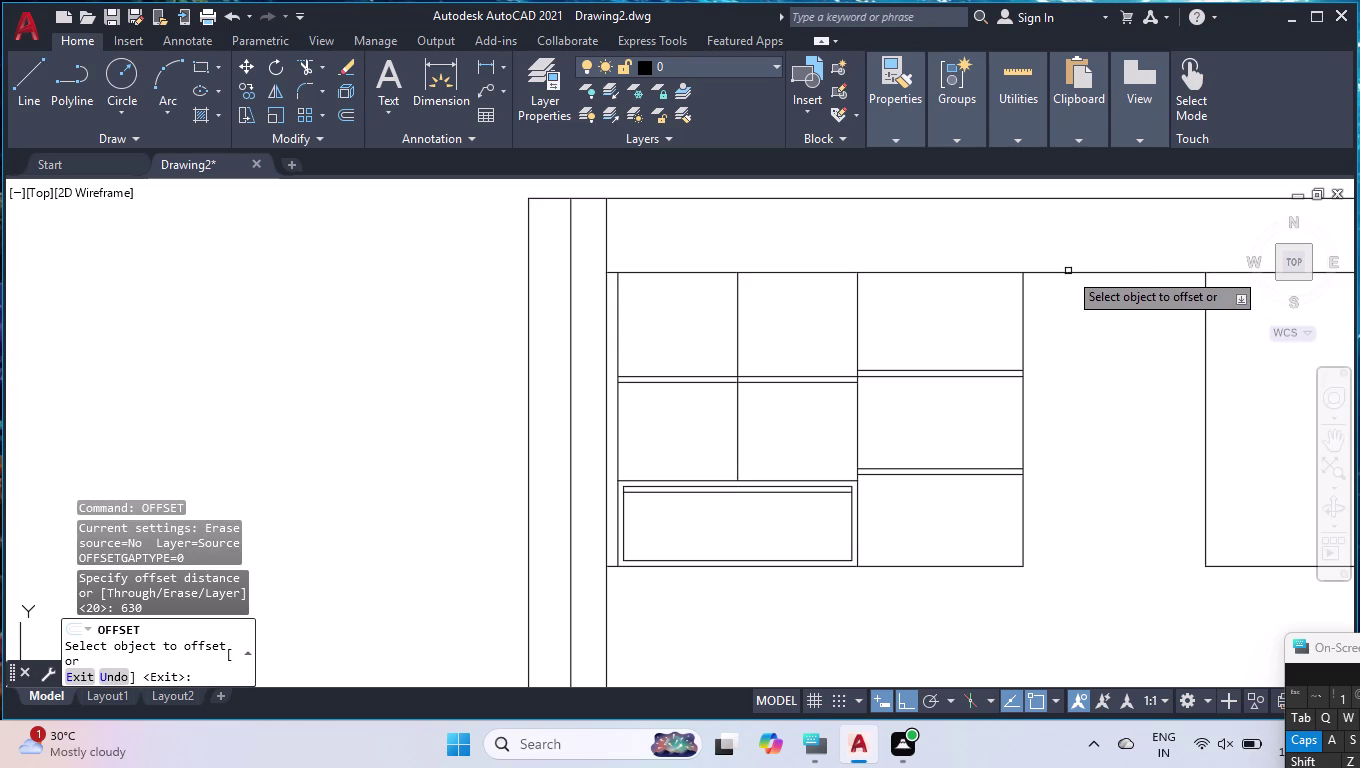
click(1068, 273)
click(1085, 416)
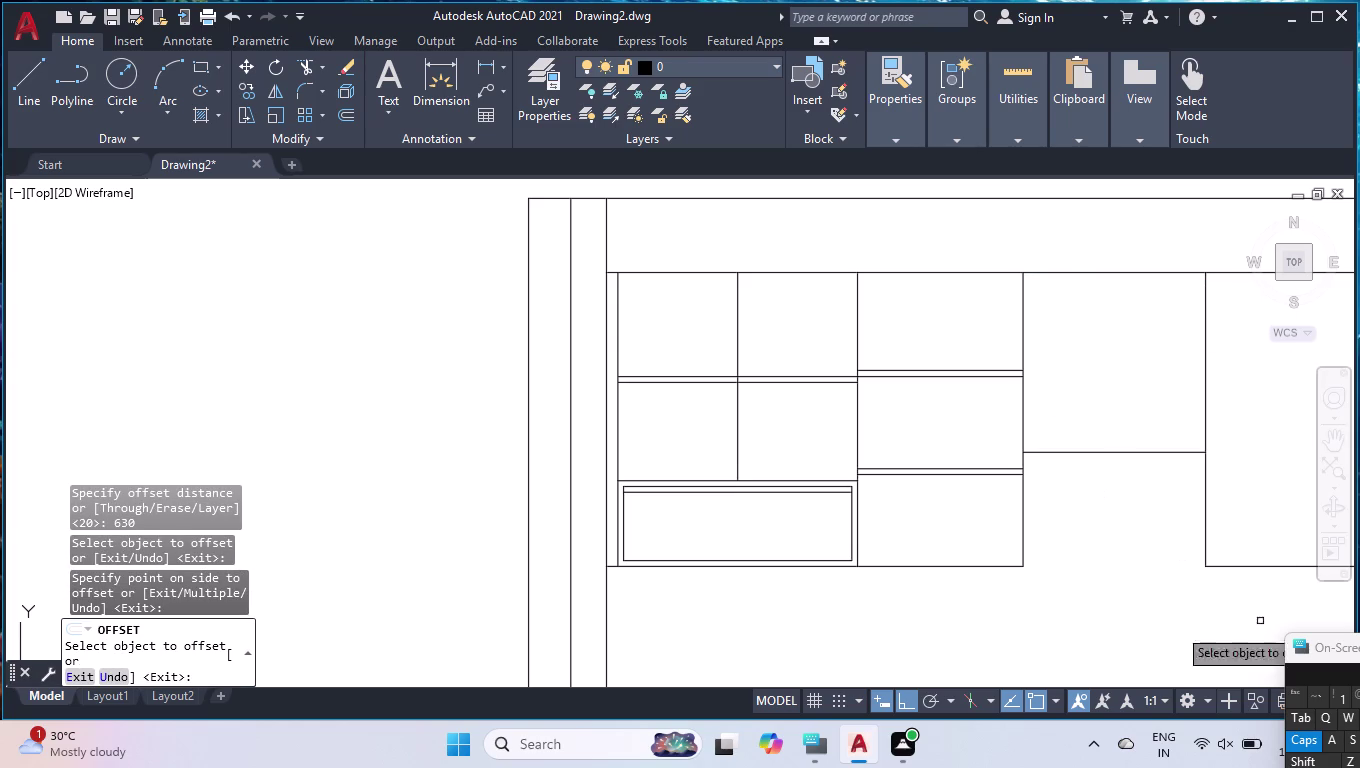
key(Escape)
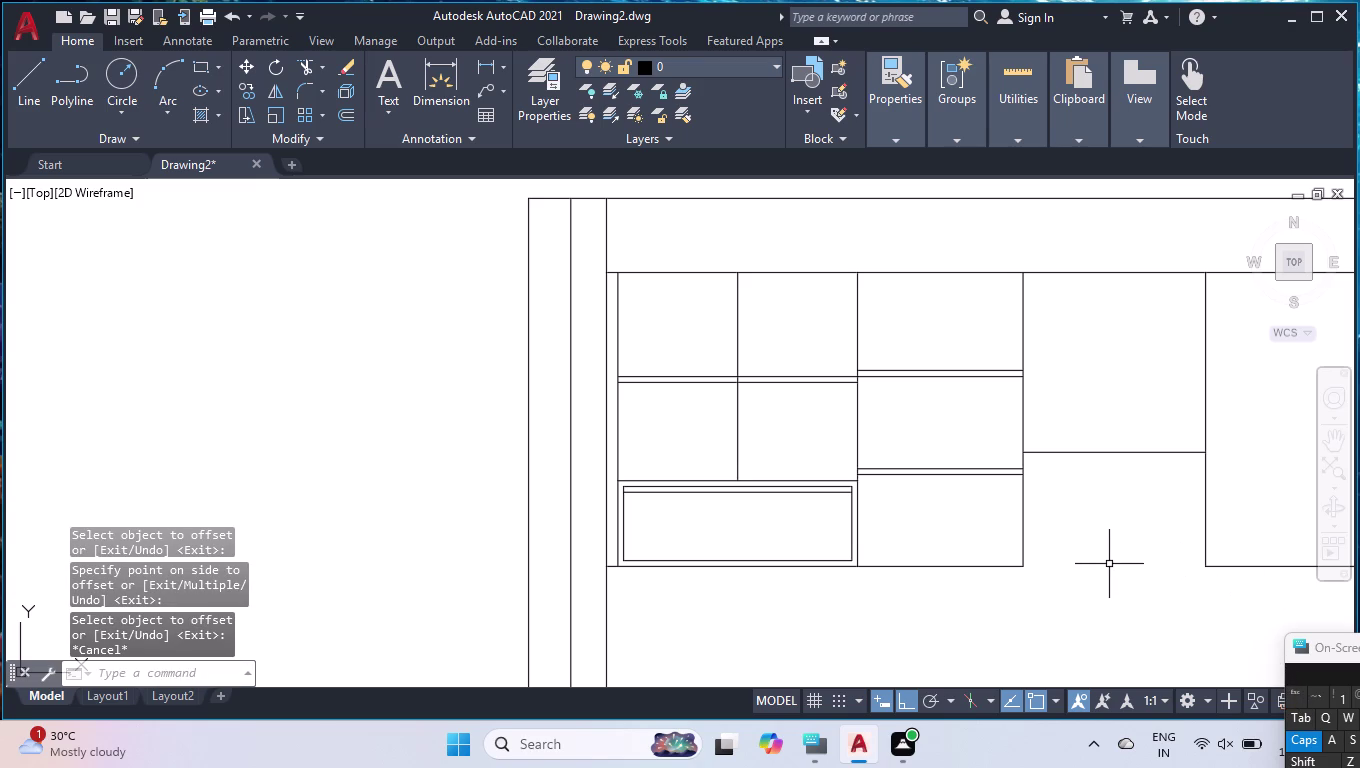
scroll(down, 3)
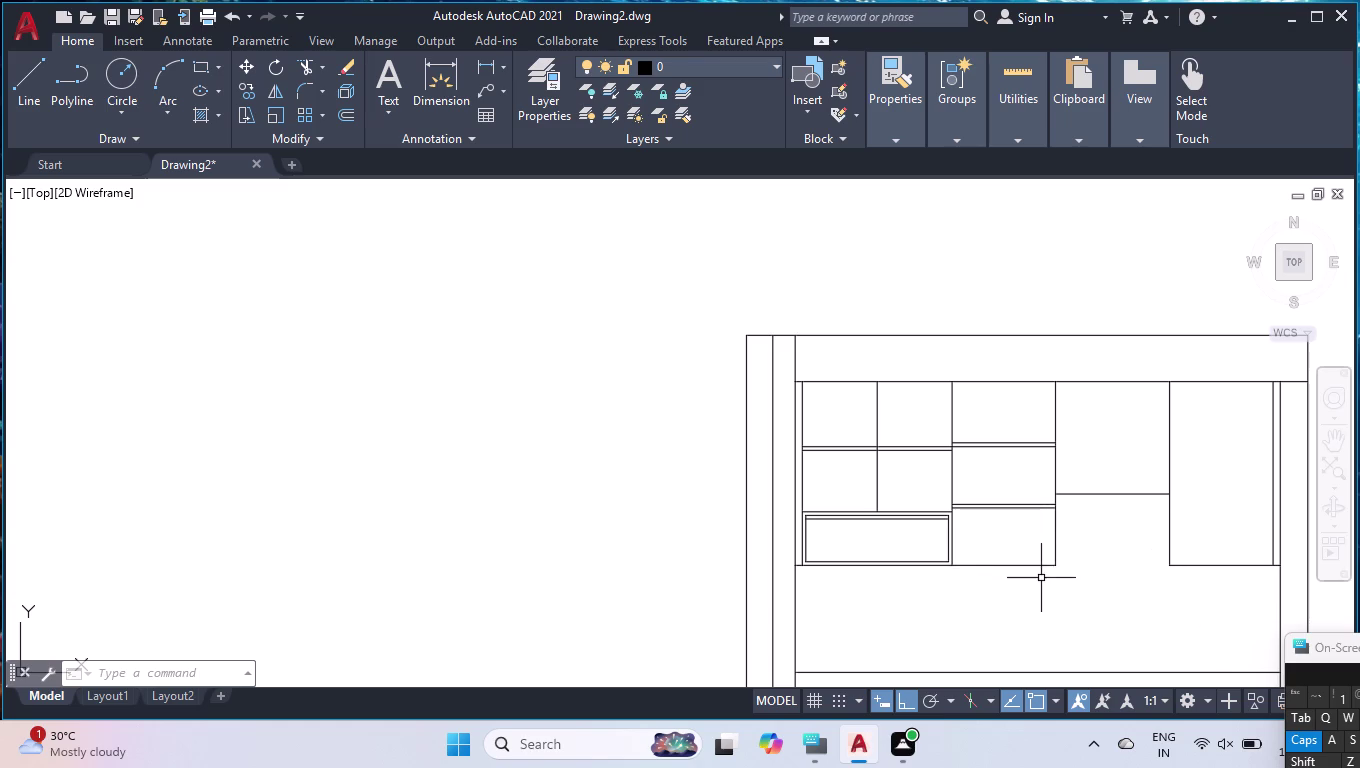
Offset the middle compartment's bottom edge 20 units downward.
scroll(up, 3)
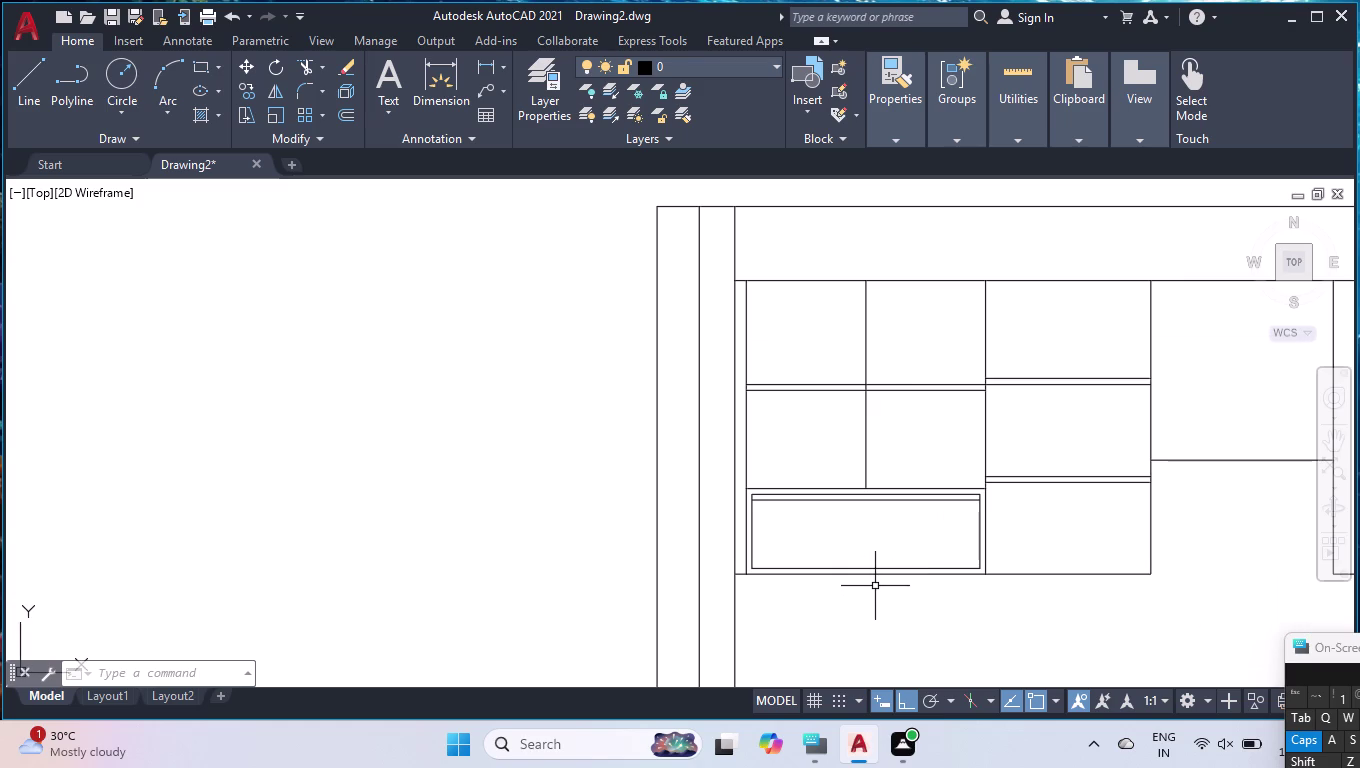
scroll(up, 3)
scroll(up, 3)
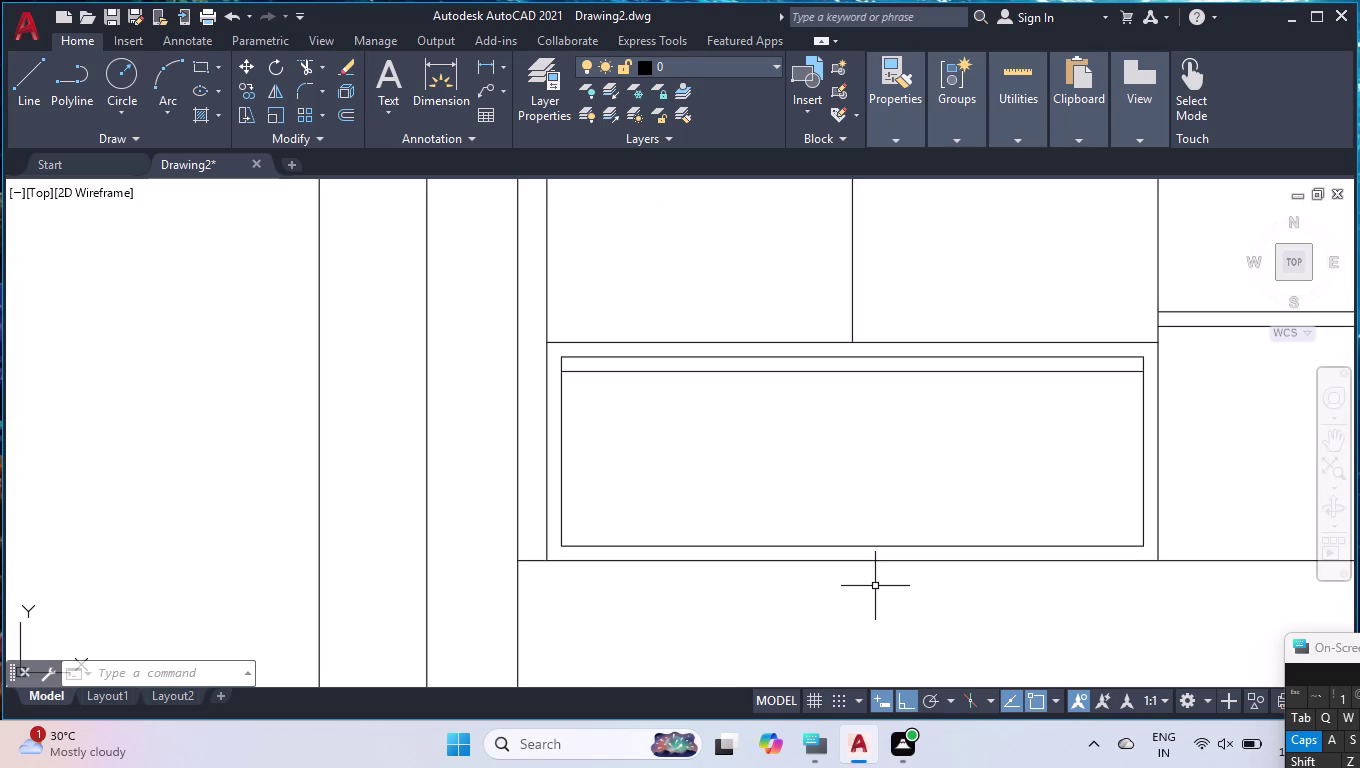
scroll(down, 3)
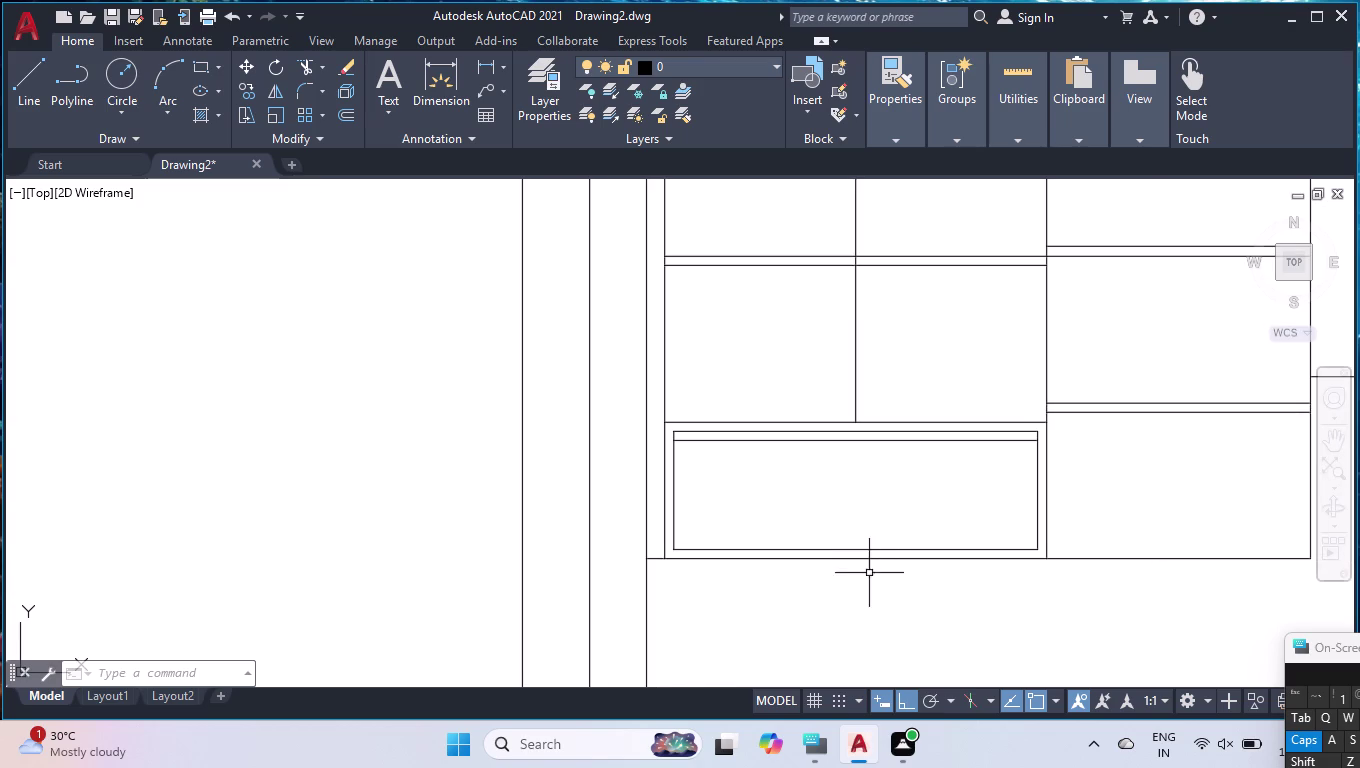
text(OFF)
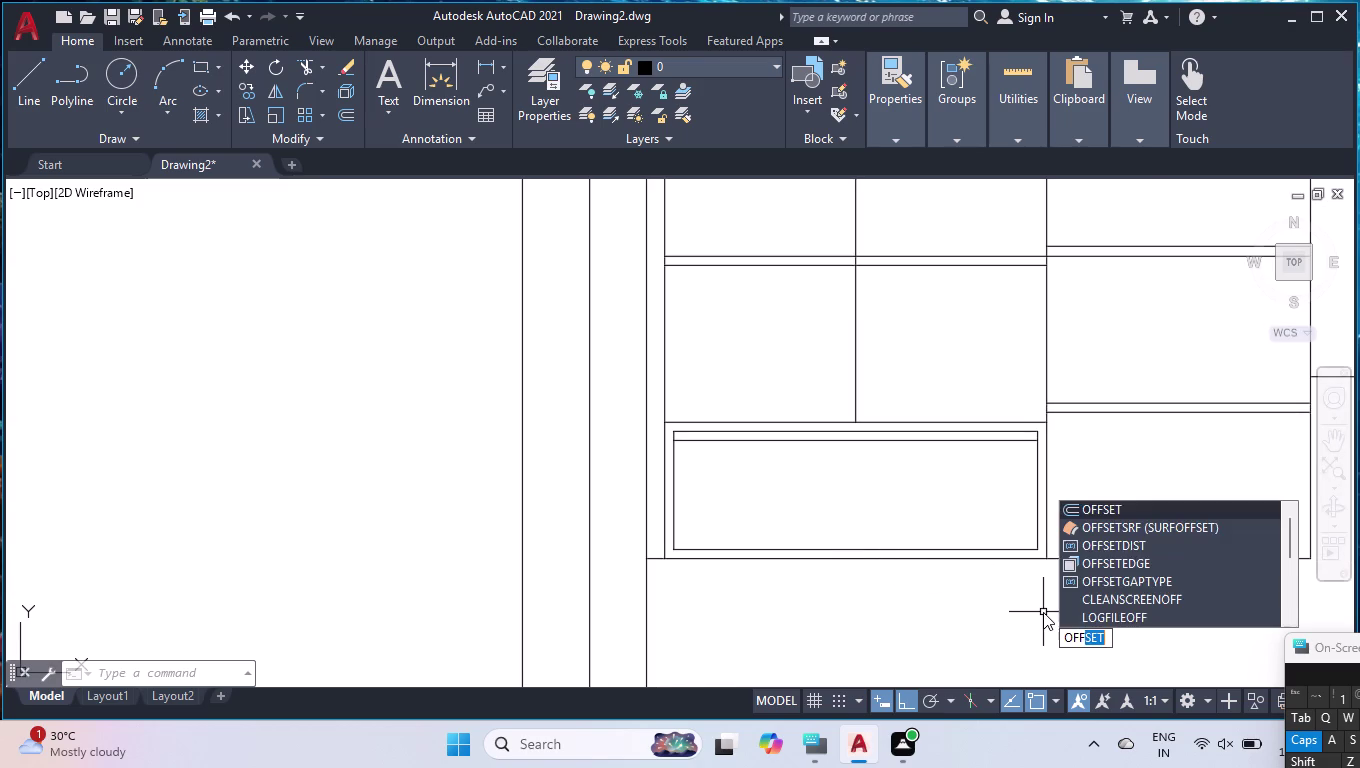
key(Return)
key(4)
key(BackSpace)
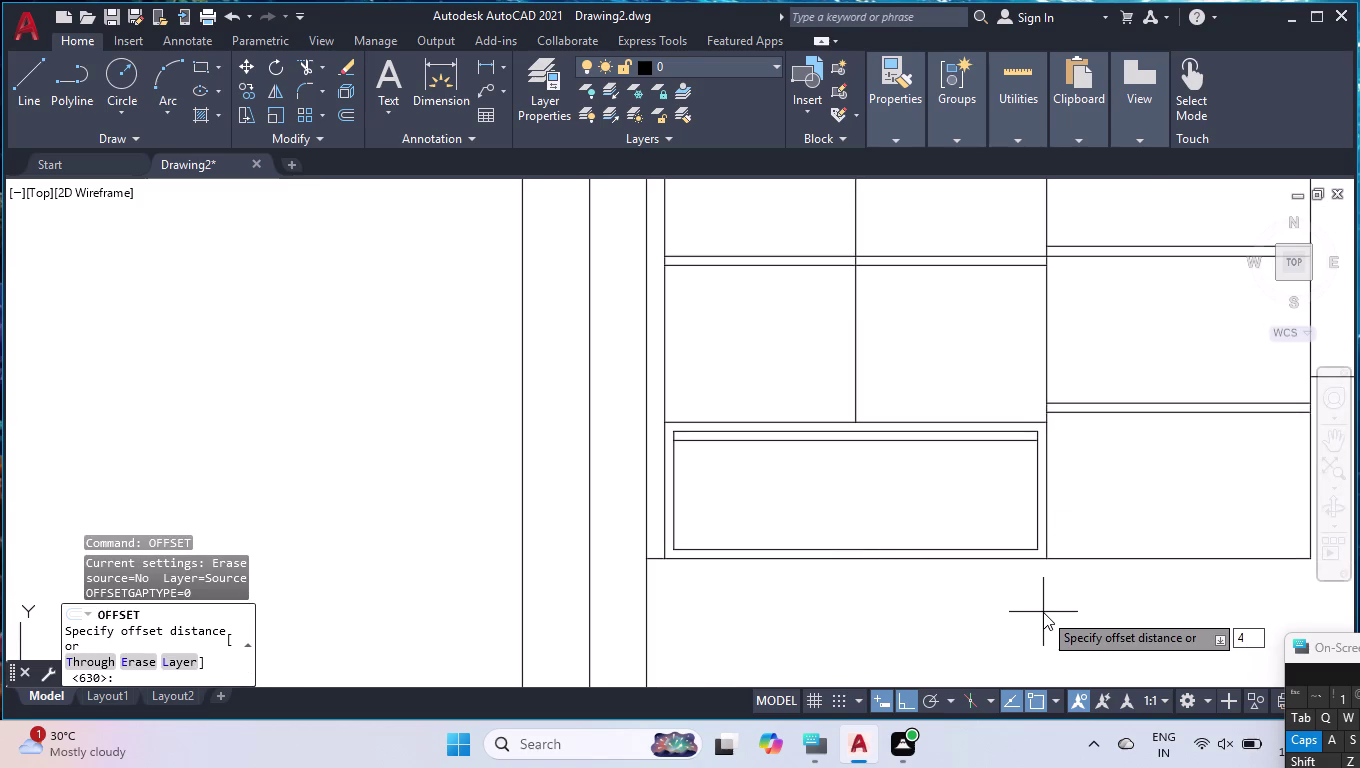
key(3)
key(BackSpace)
text(20)
key(Return)
click(1146, 558)
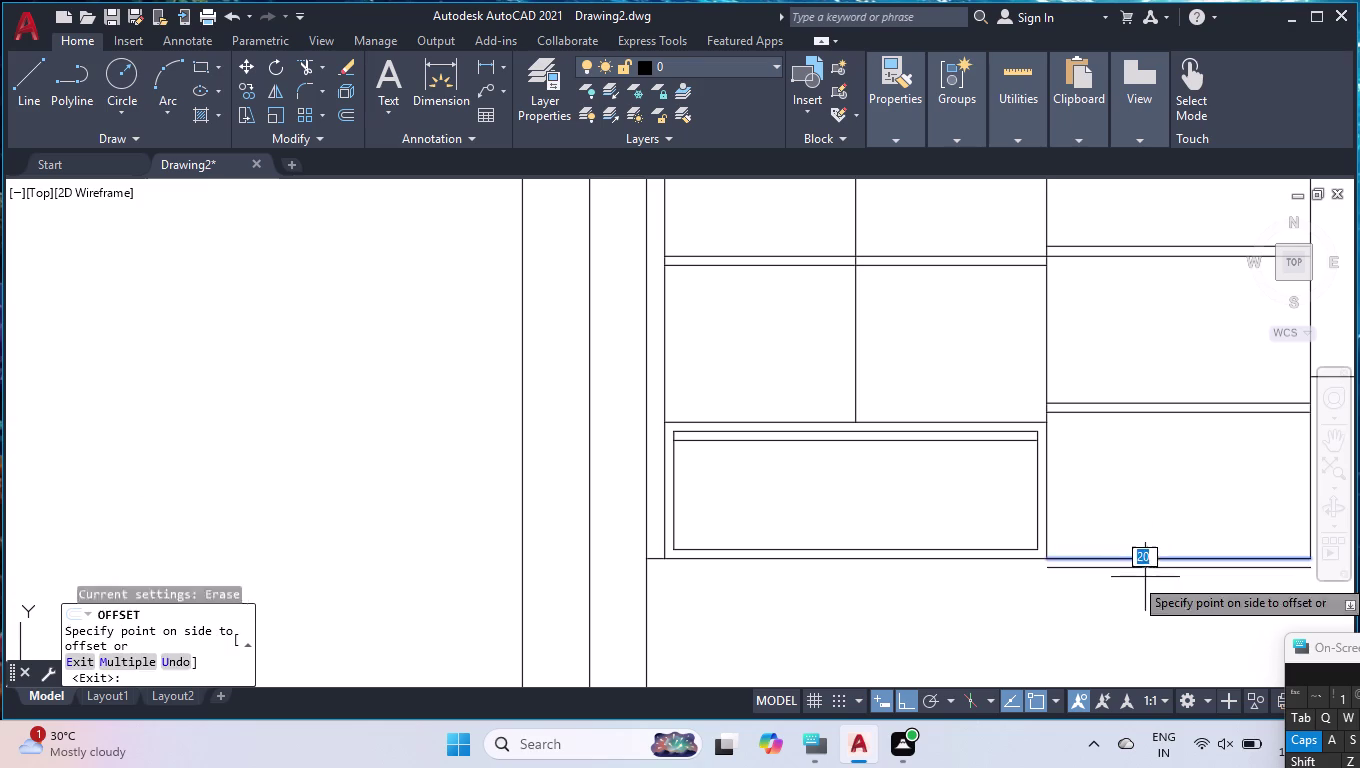
click(1134, 602)
scroll(down, 3)
scroll(down, 3)
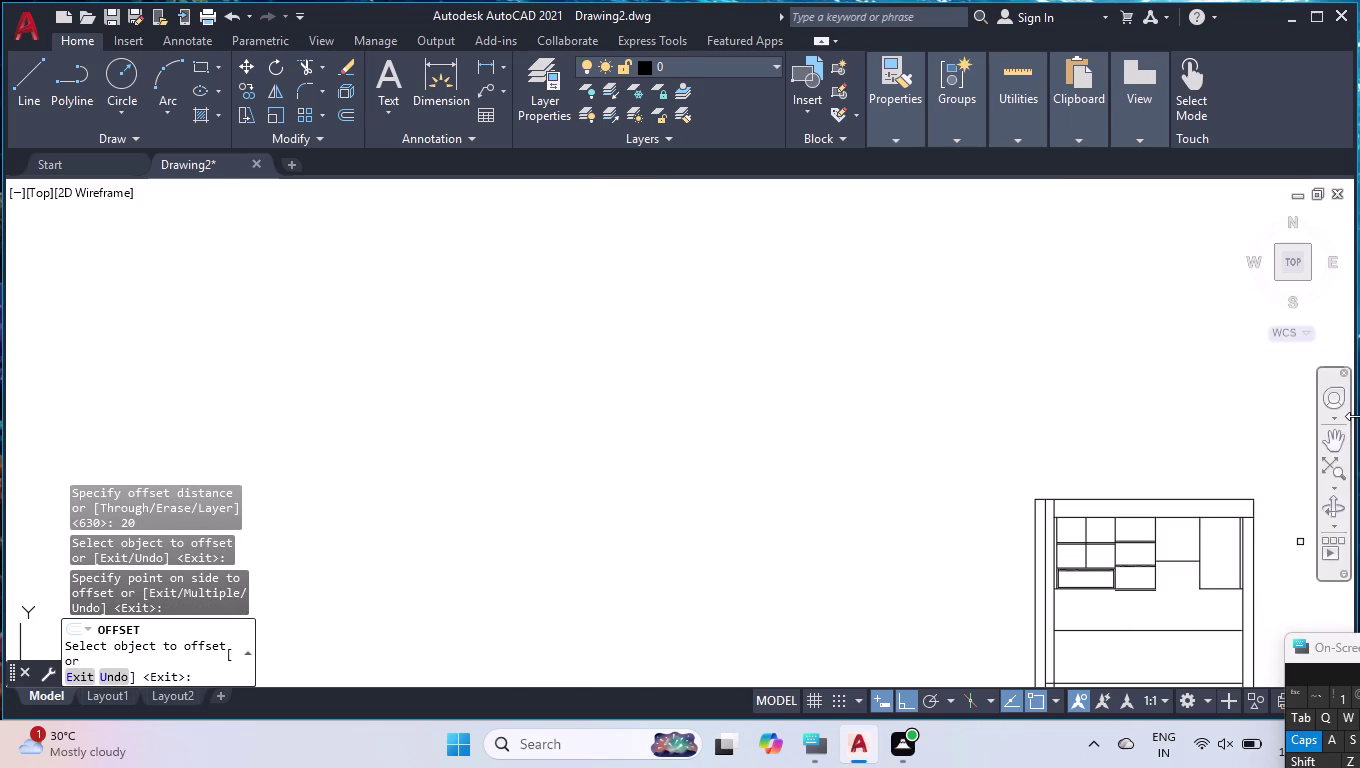
key(Escape)
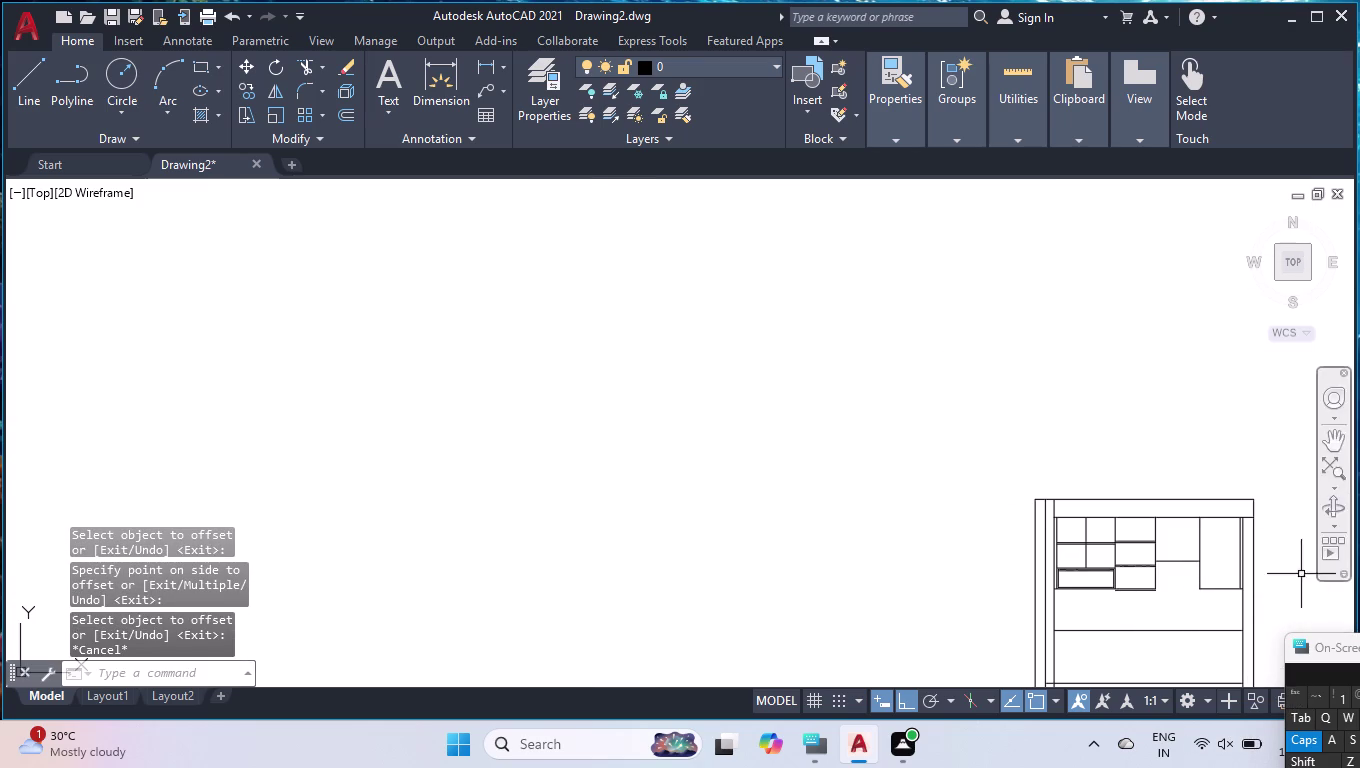
scroll(up, 3)
Extend the new base line at both its left and right ends.
text(EX)
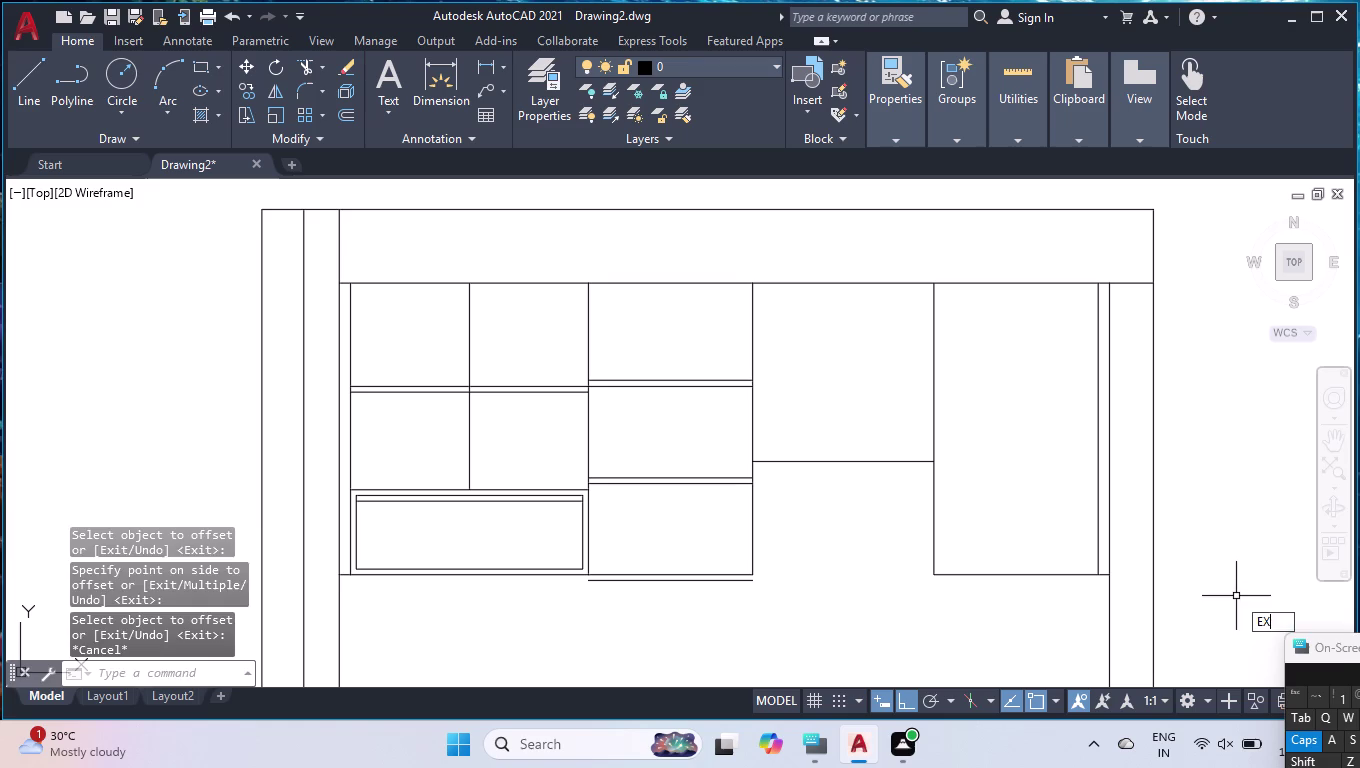
key(Return)
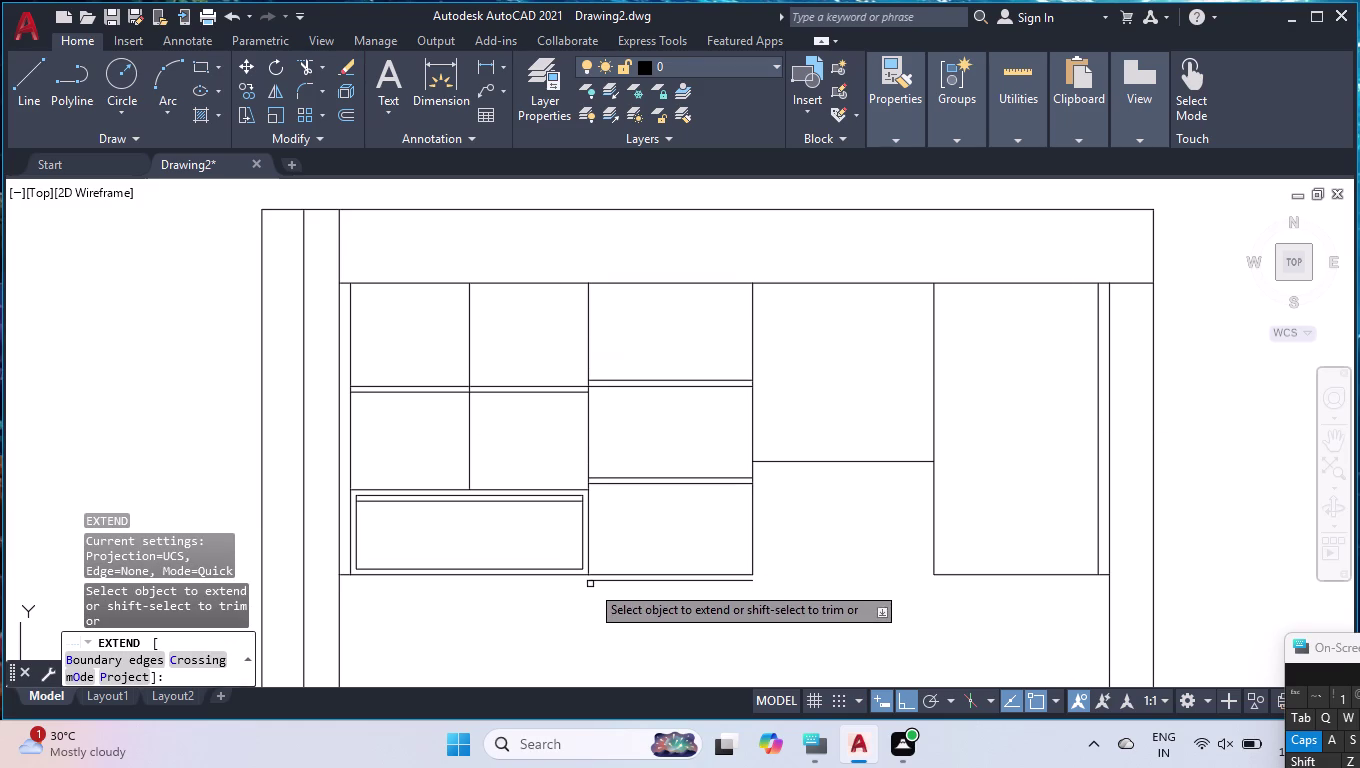
click(596, 583)
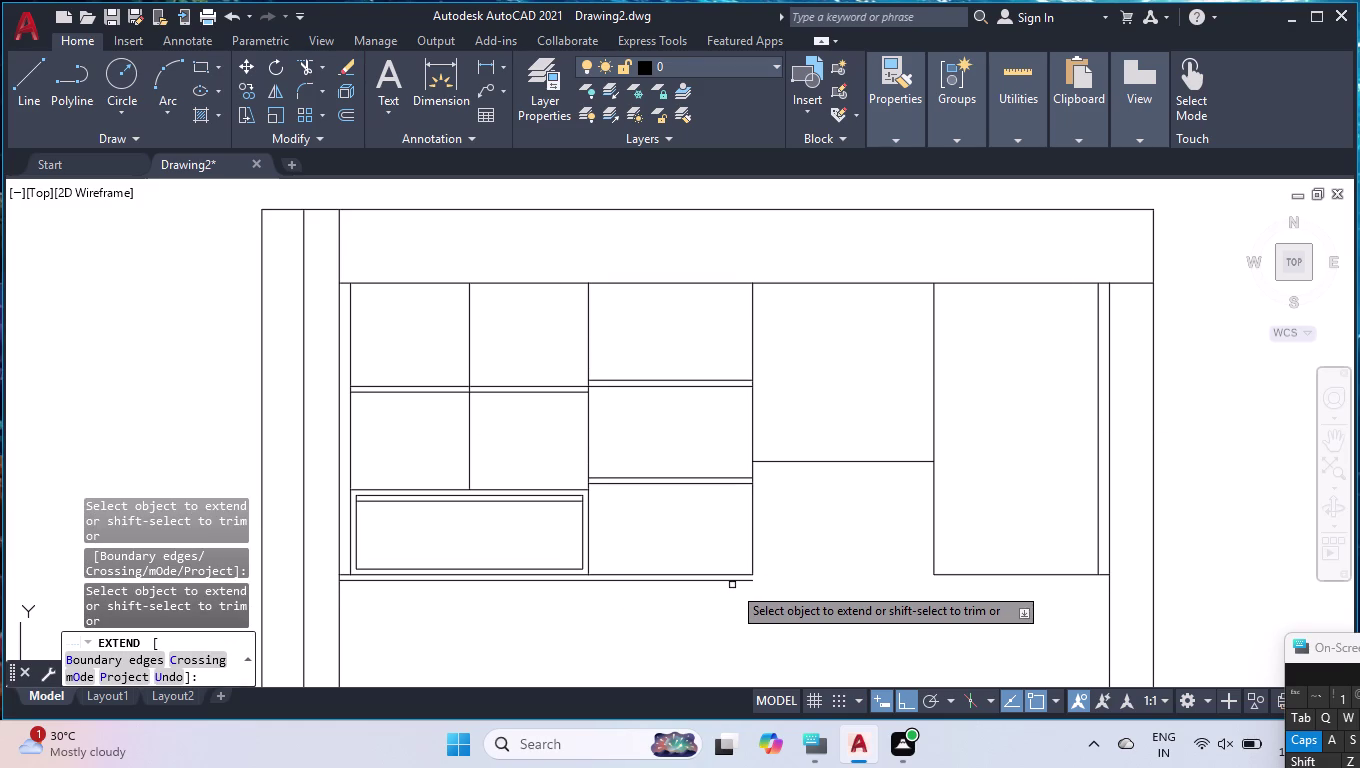
click(735, 582)
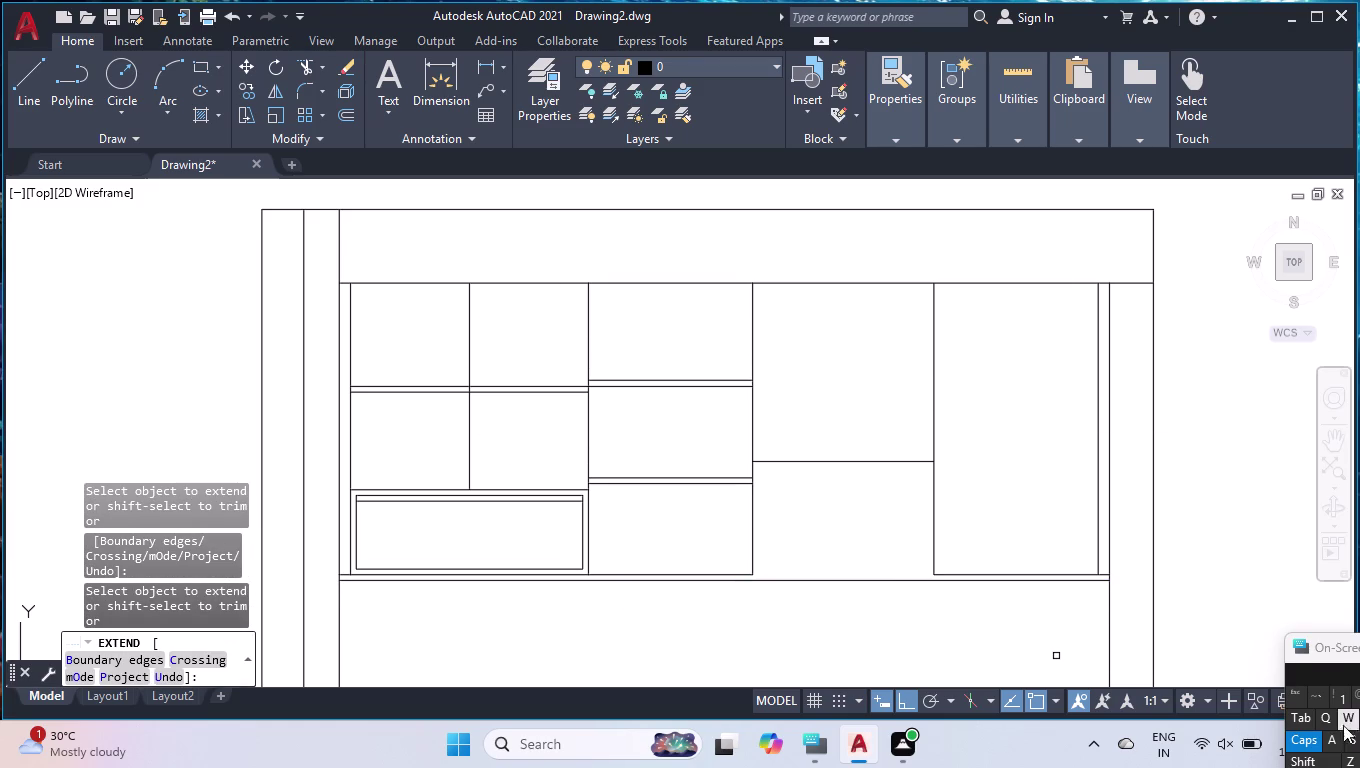
key(Escape)
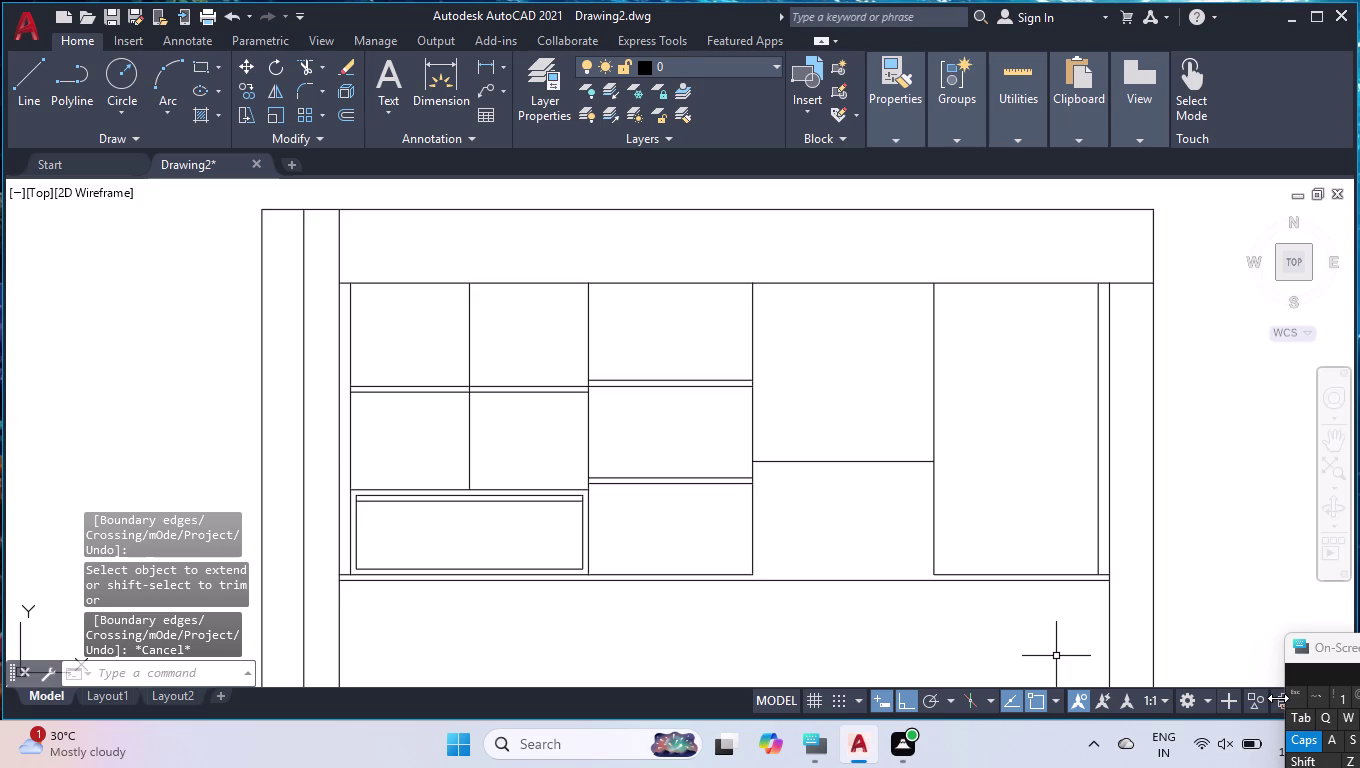
Extend the right bay's vertical edge down to the base line.
key(space)
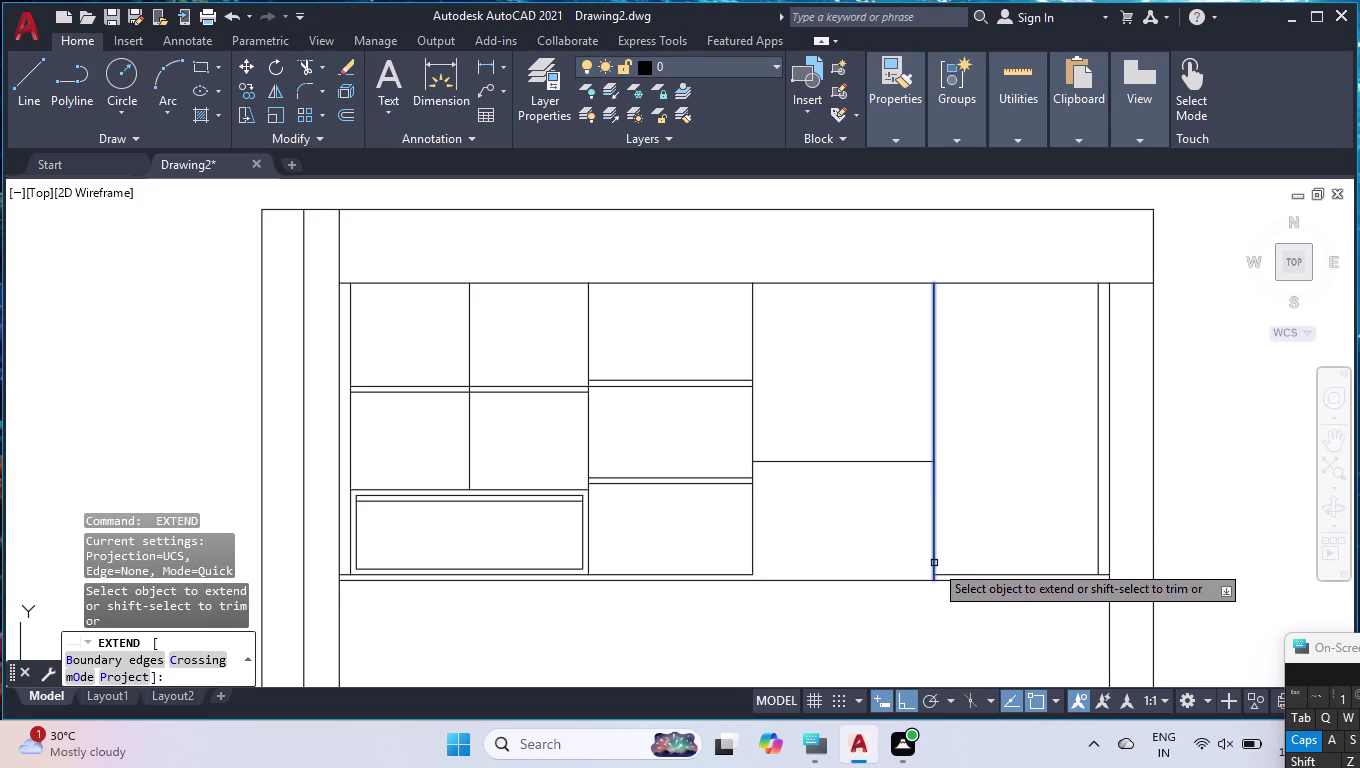
click(934, 563)
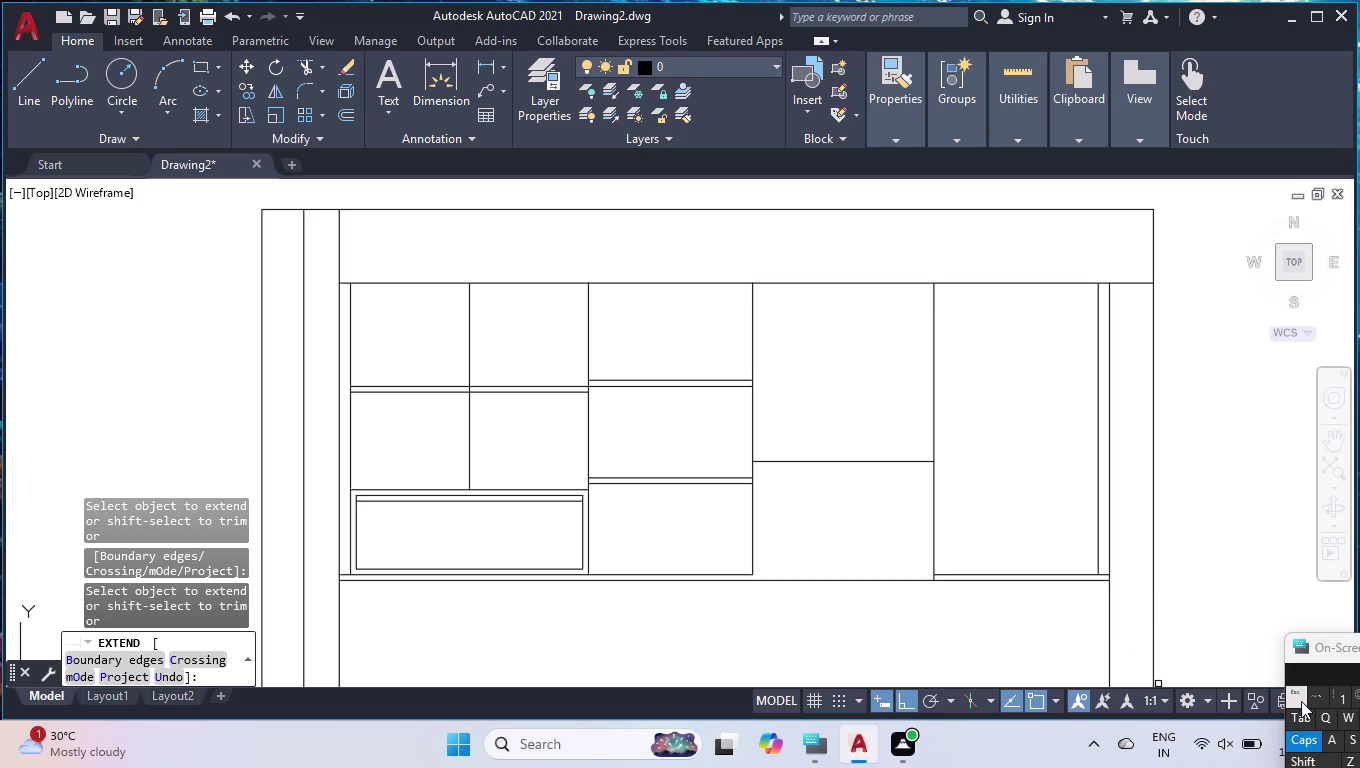
key(Escape)
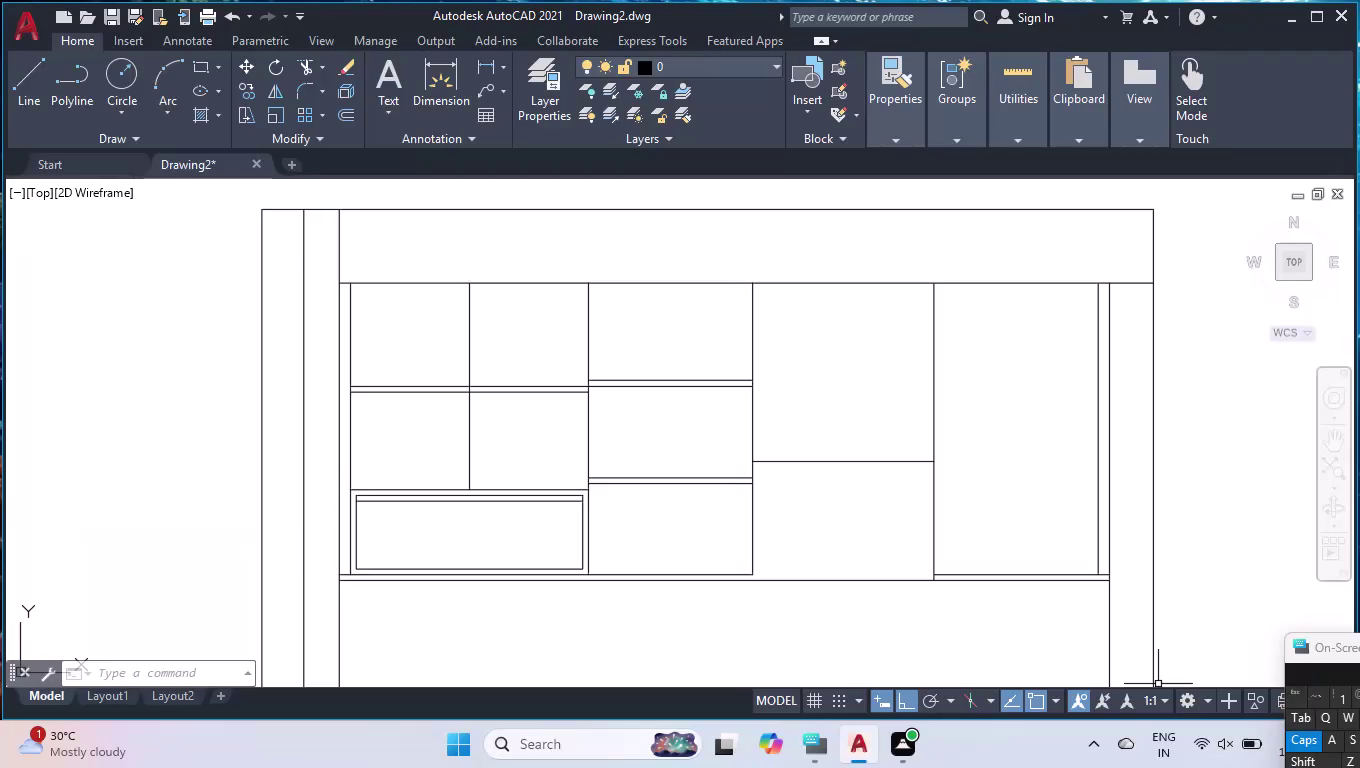
Erase the stray base-line segment and offset two compartment lines 18 units downward.
click(781, 580)
key(Delete)
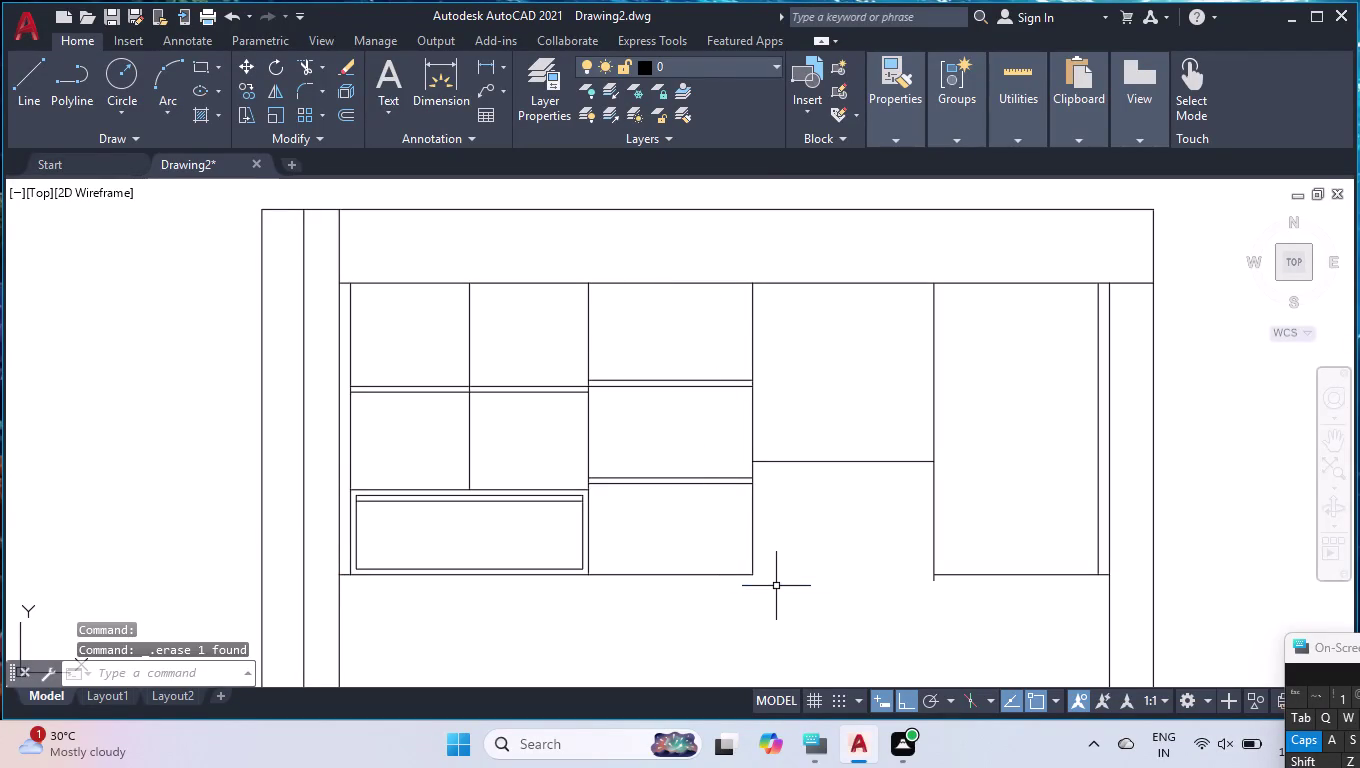
text(OFF)
key(Return)
text(1)
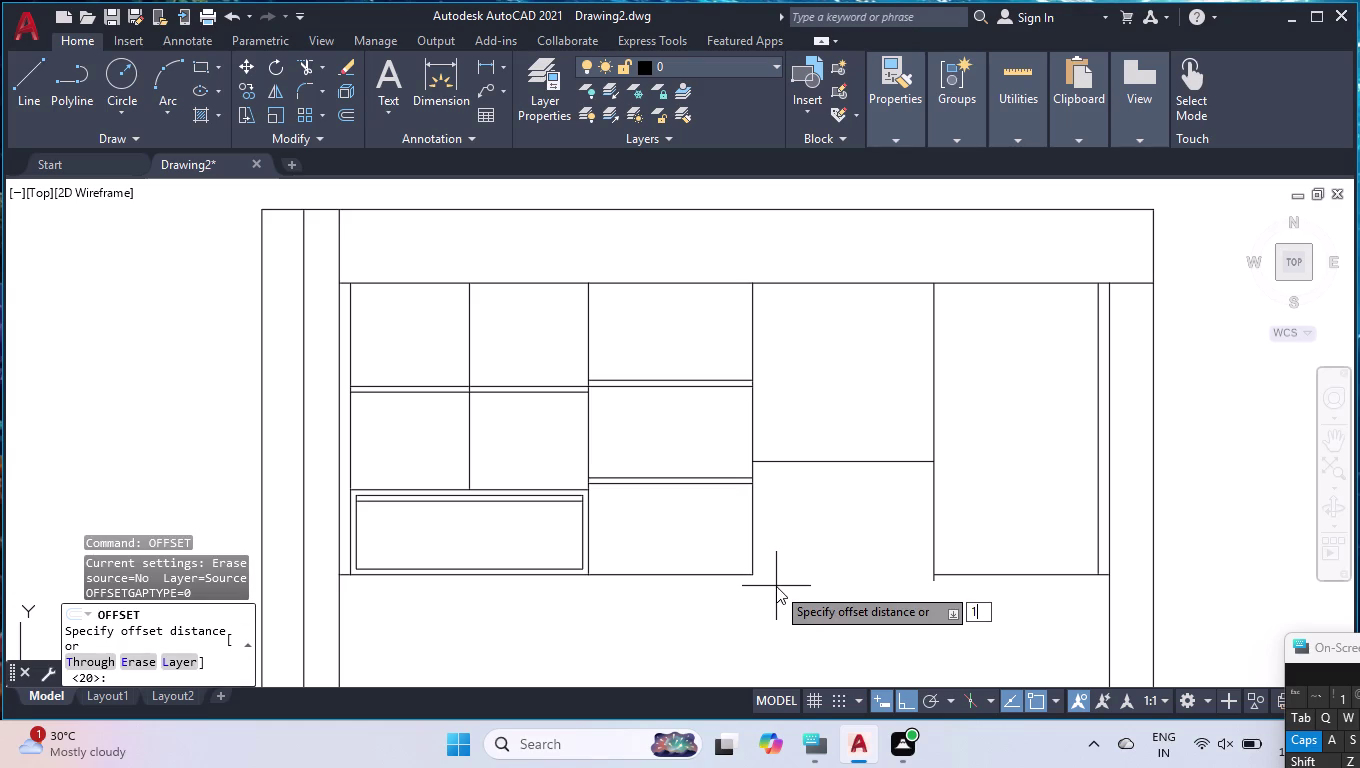
text(8)
key(Return)
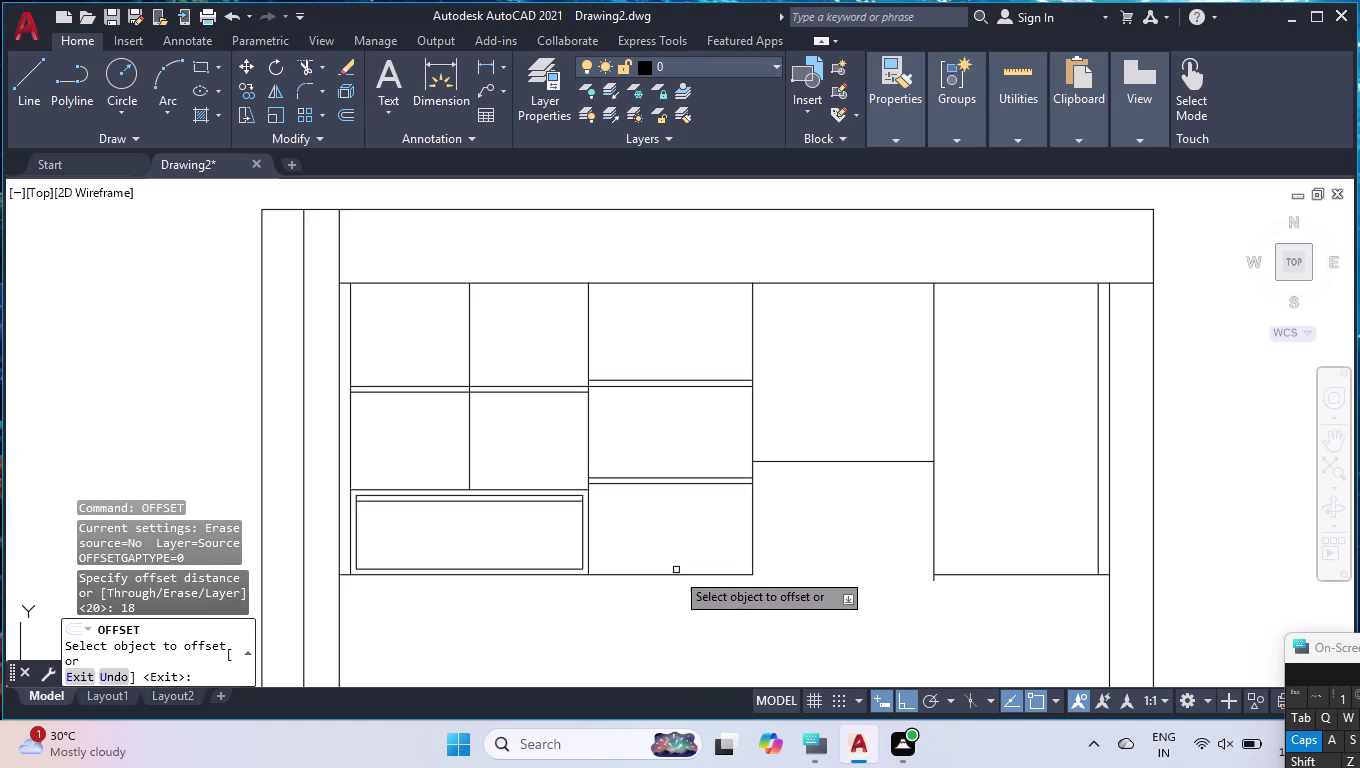
click(672, 576)
click(665, 618)
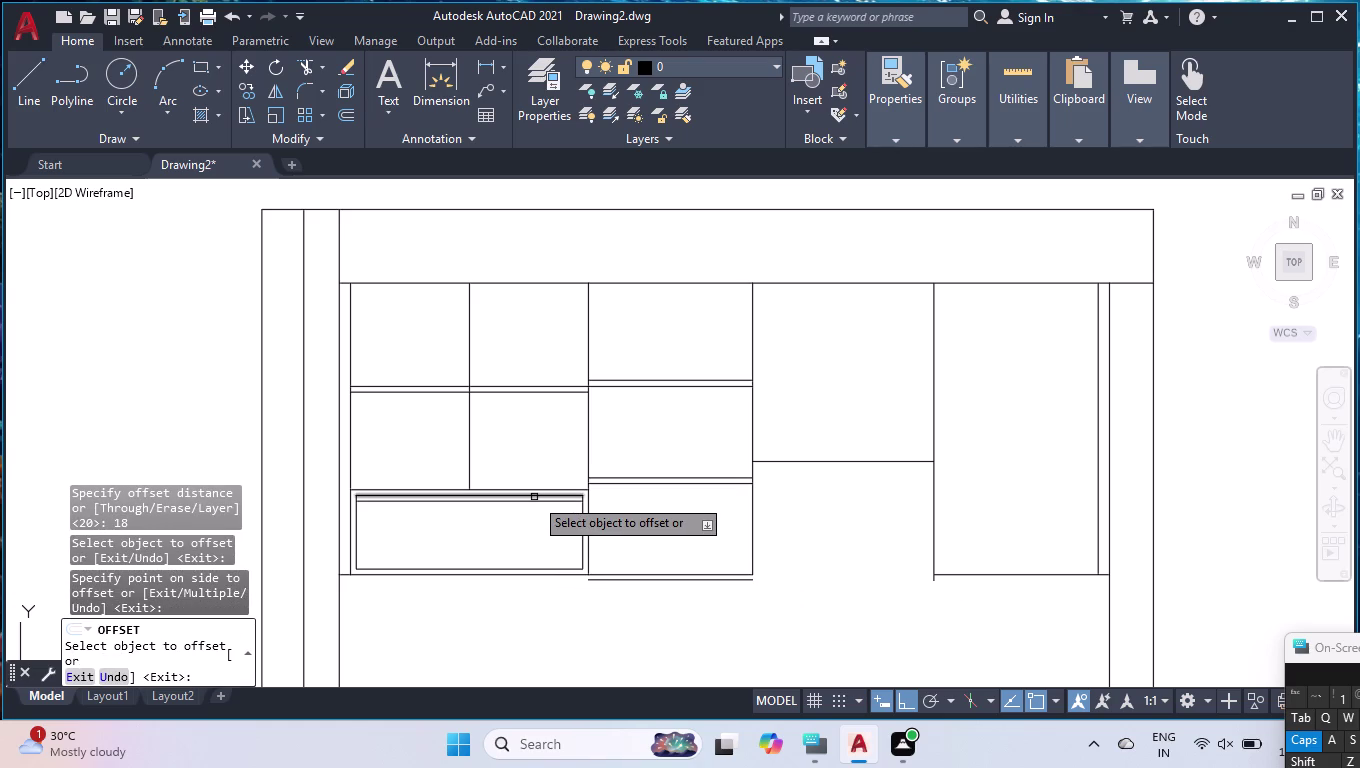
click(534, 497)
click(534, 534)
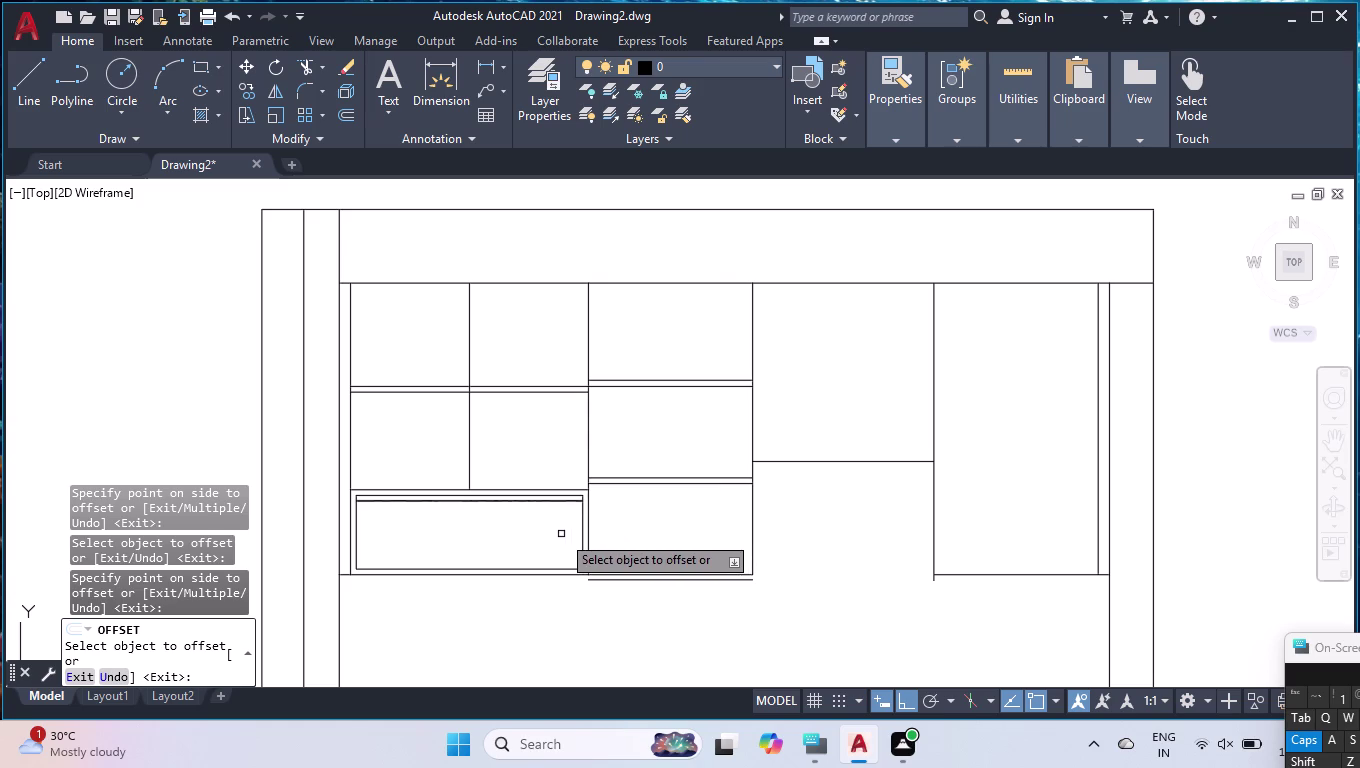
Delete the extra horizontal line above the compartments.
key(Escape)
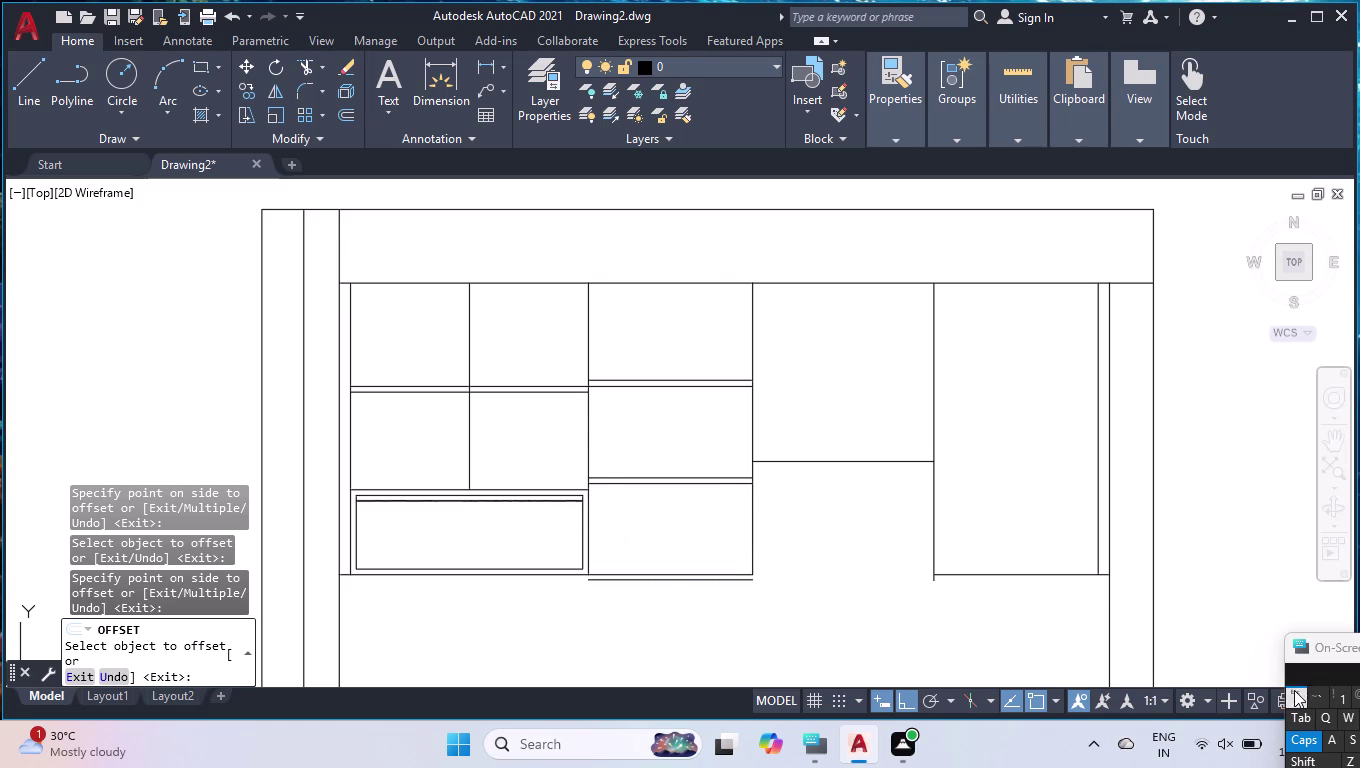
scroll(up, 3)
scroll(up, 3)
scroll(up, 3)
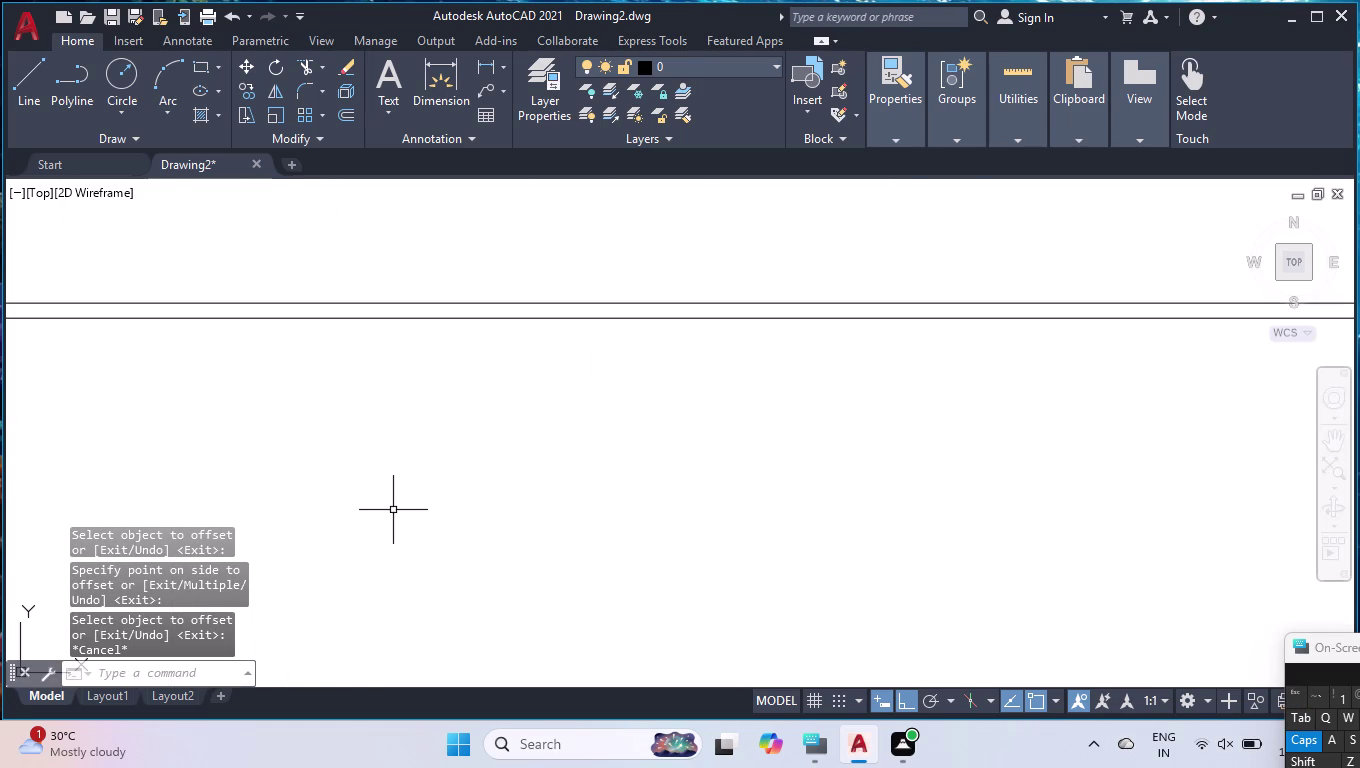
click(429, 319)
key(Delete)
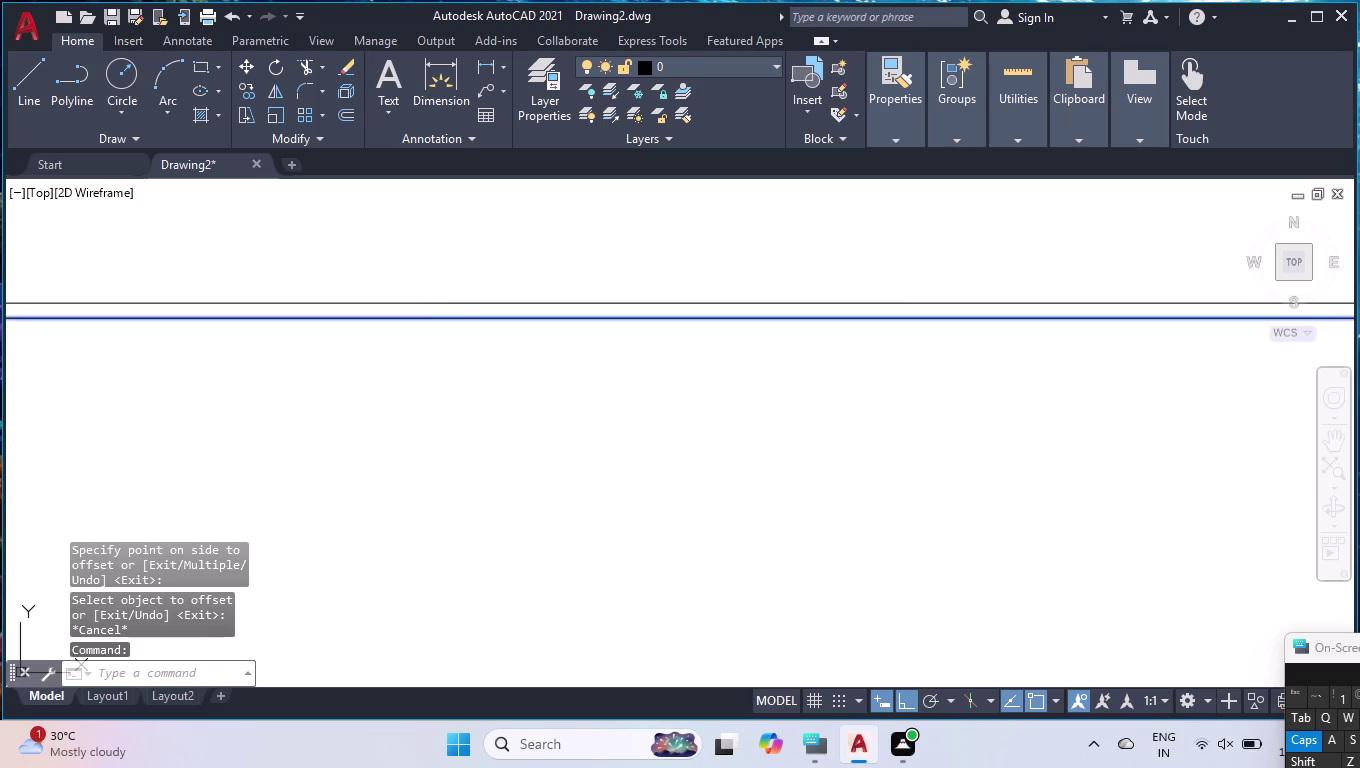
scroll(down, 3)
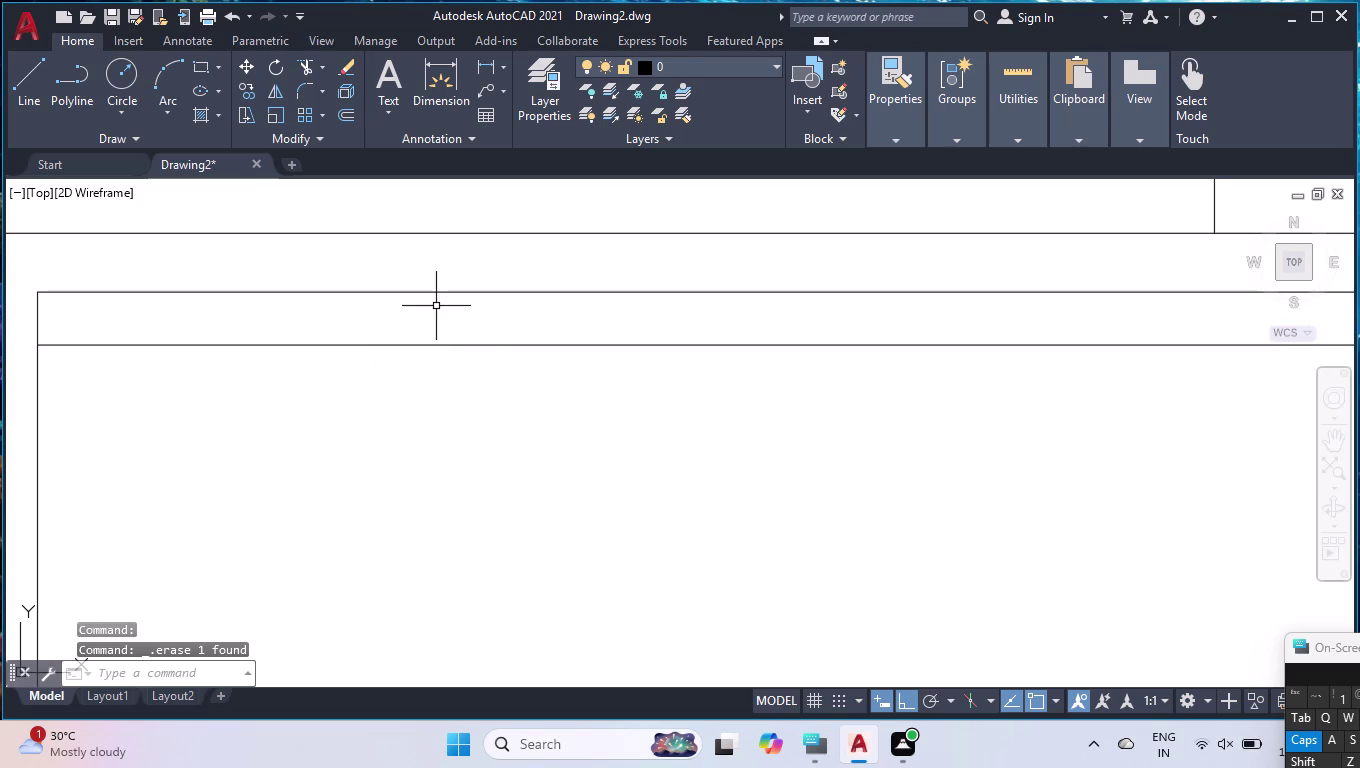
text(MEA)
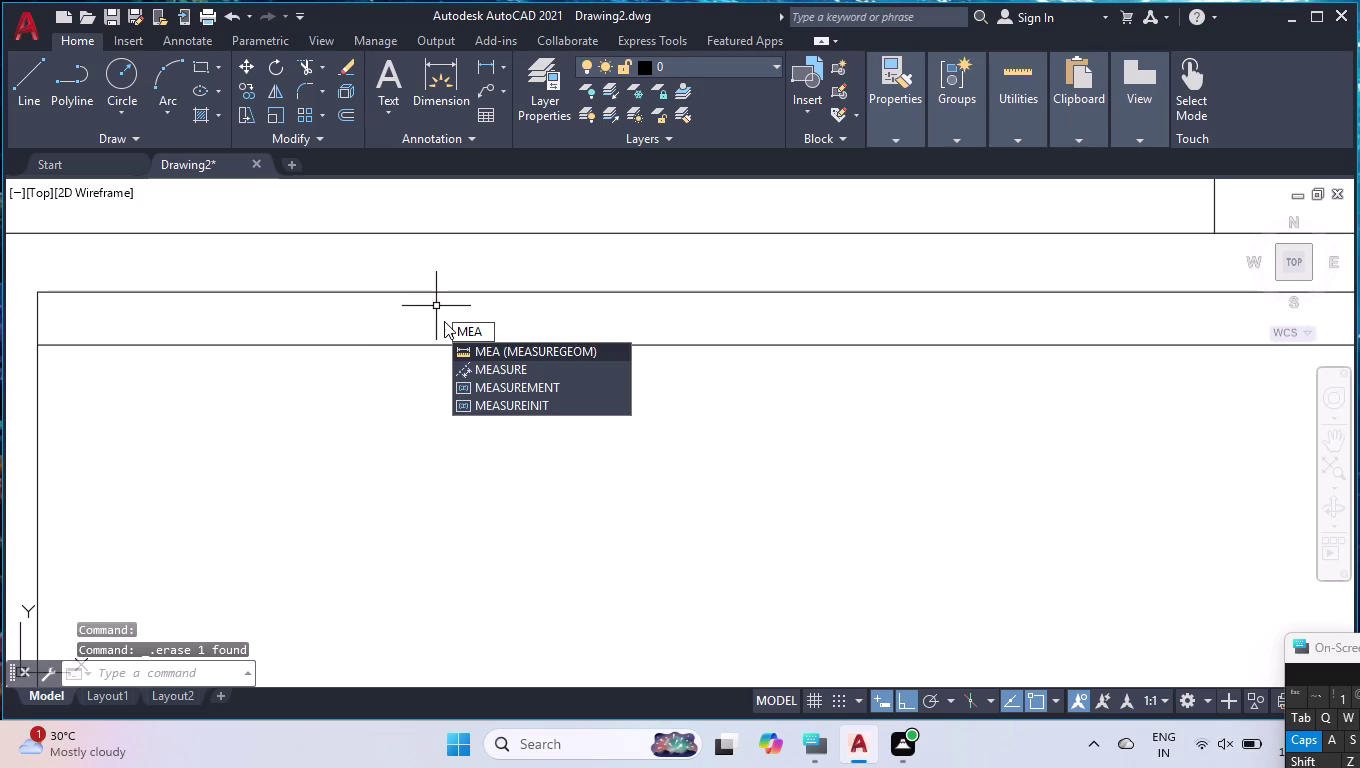
key(Return)
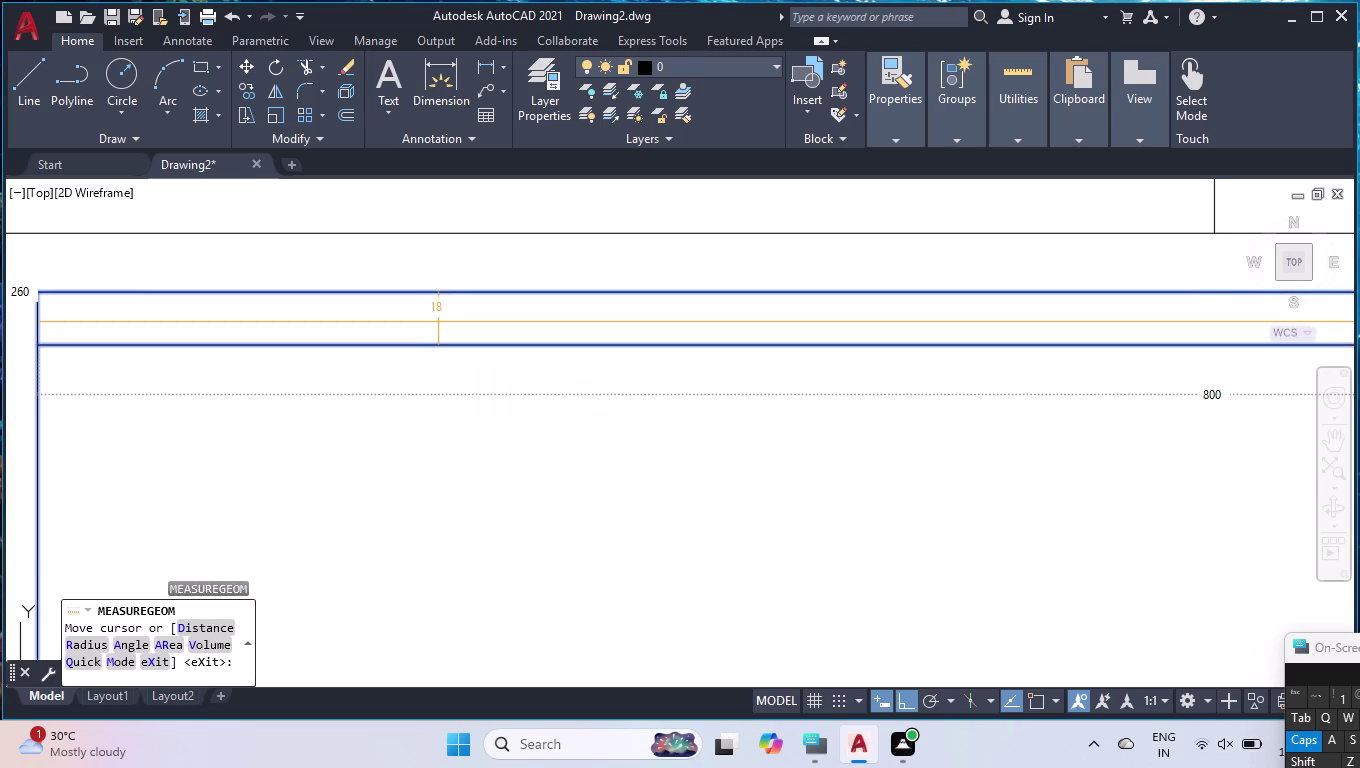
key(Escape)
scroll(down, 3)
scroll(down, 3)
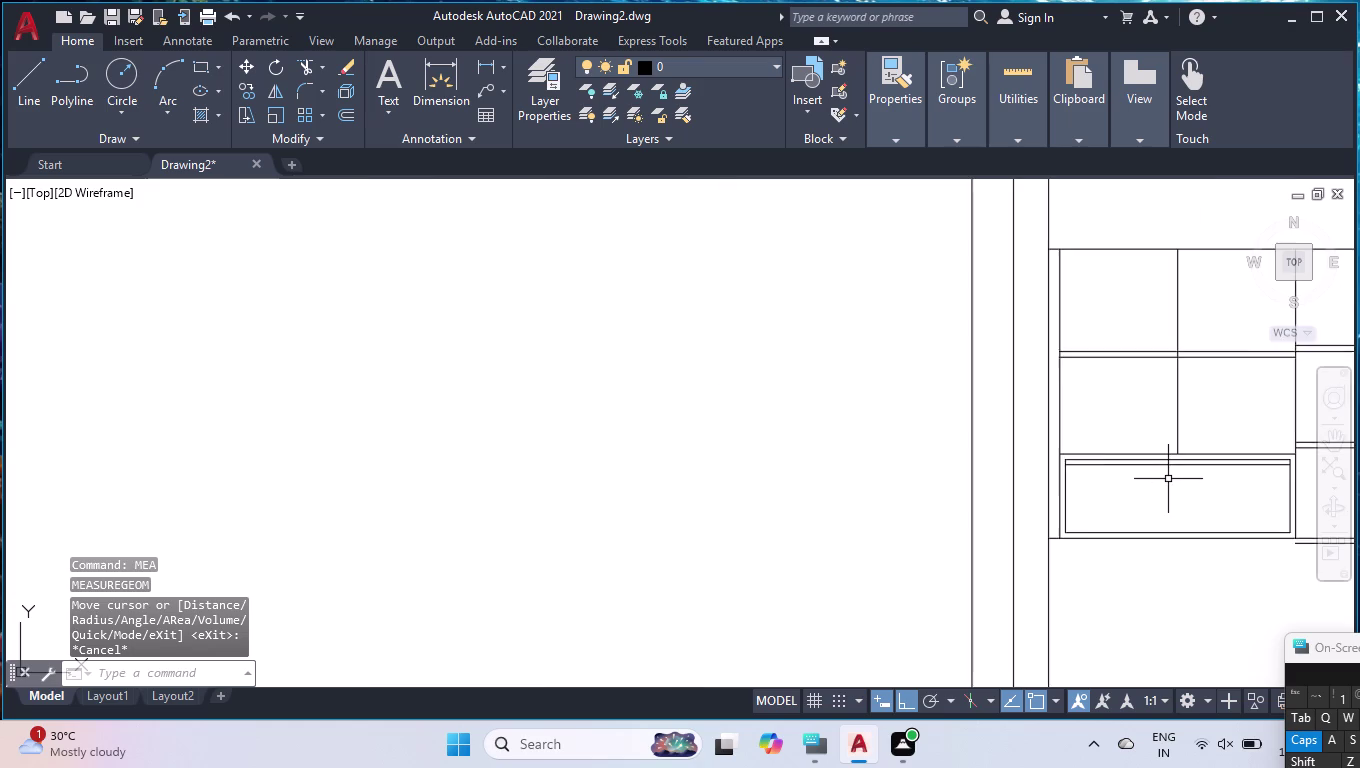
scroll(down, 3)
scroll(down, 3)
scroll(up, 3)
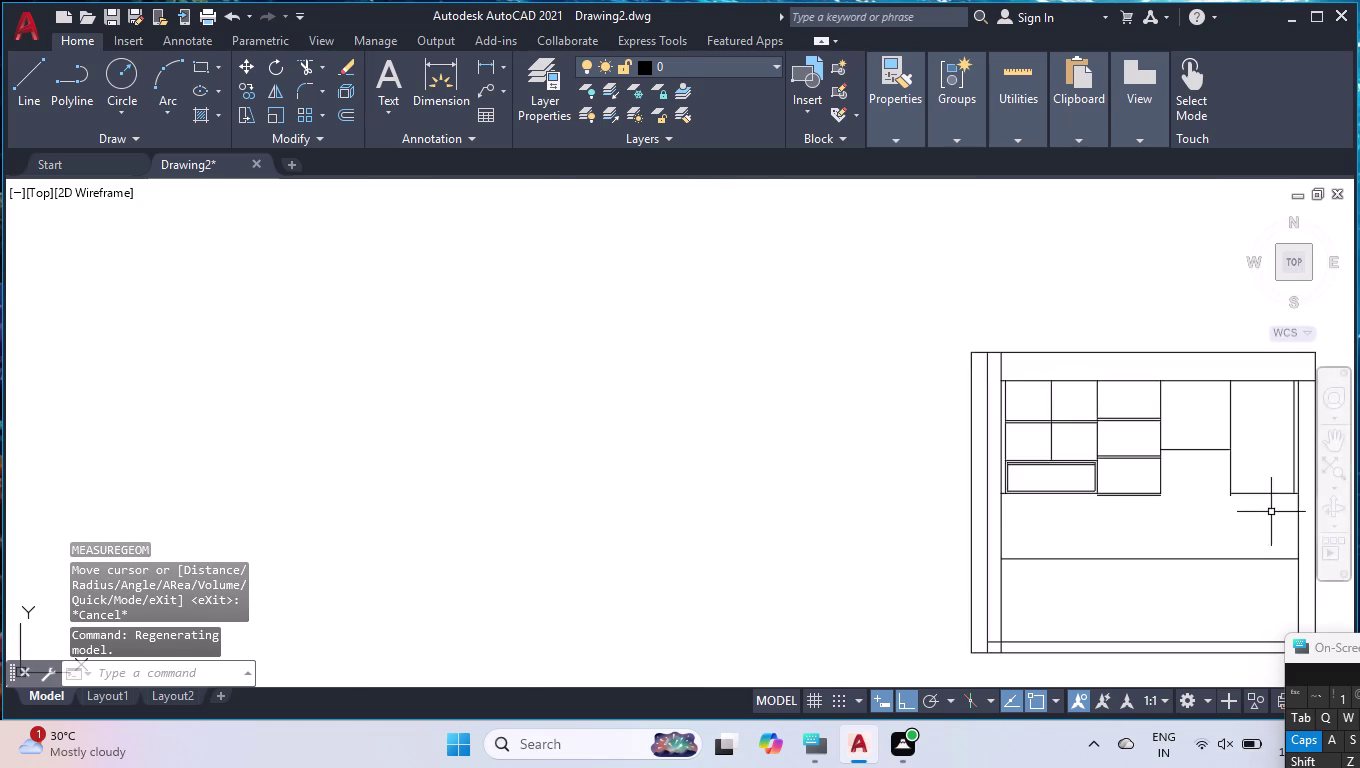
scroll(up, 3)
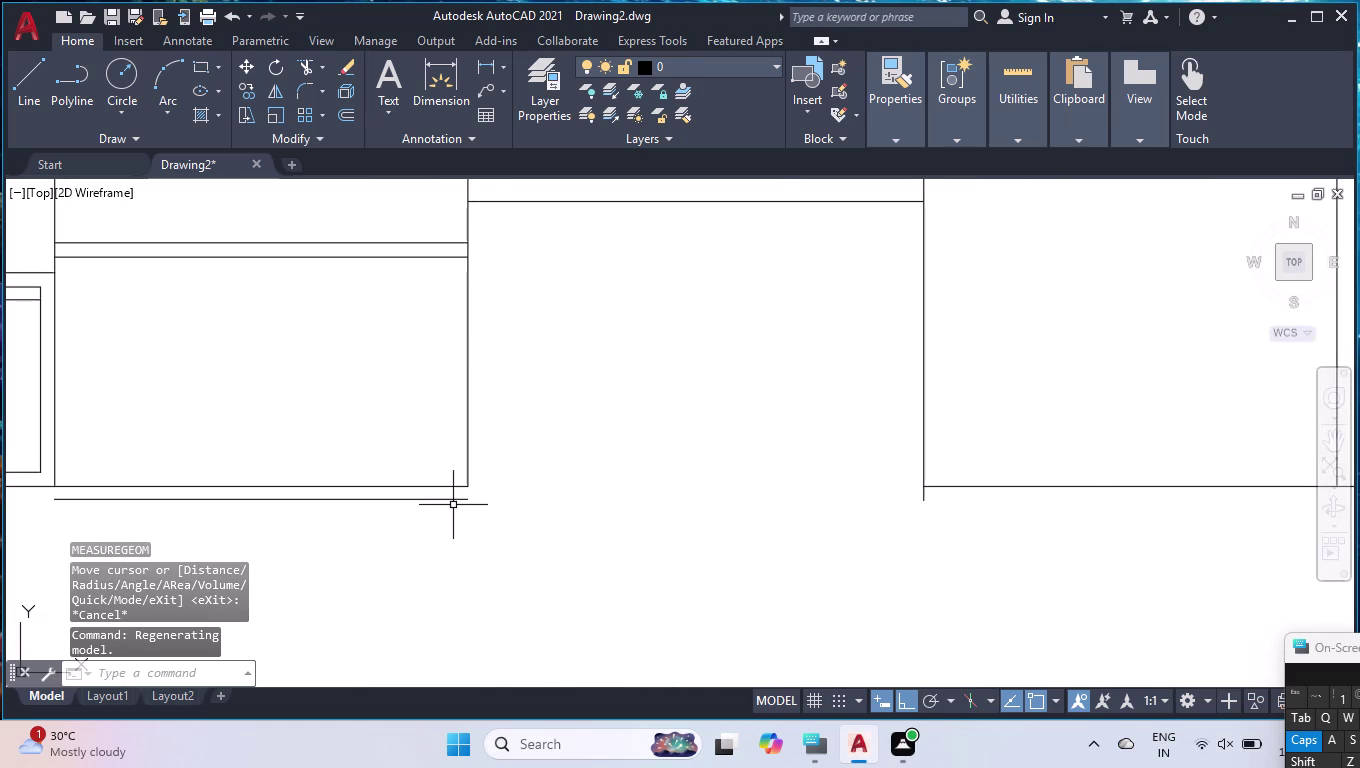
Extend the first lower line to its boundary with EX.
text(EX)
key(Return)
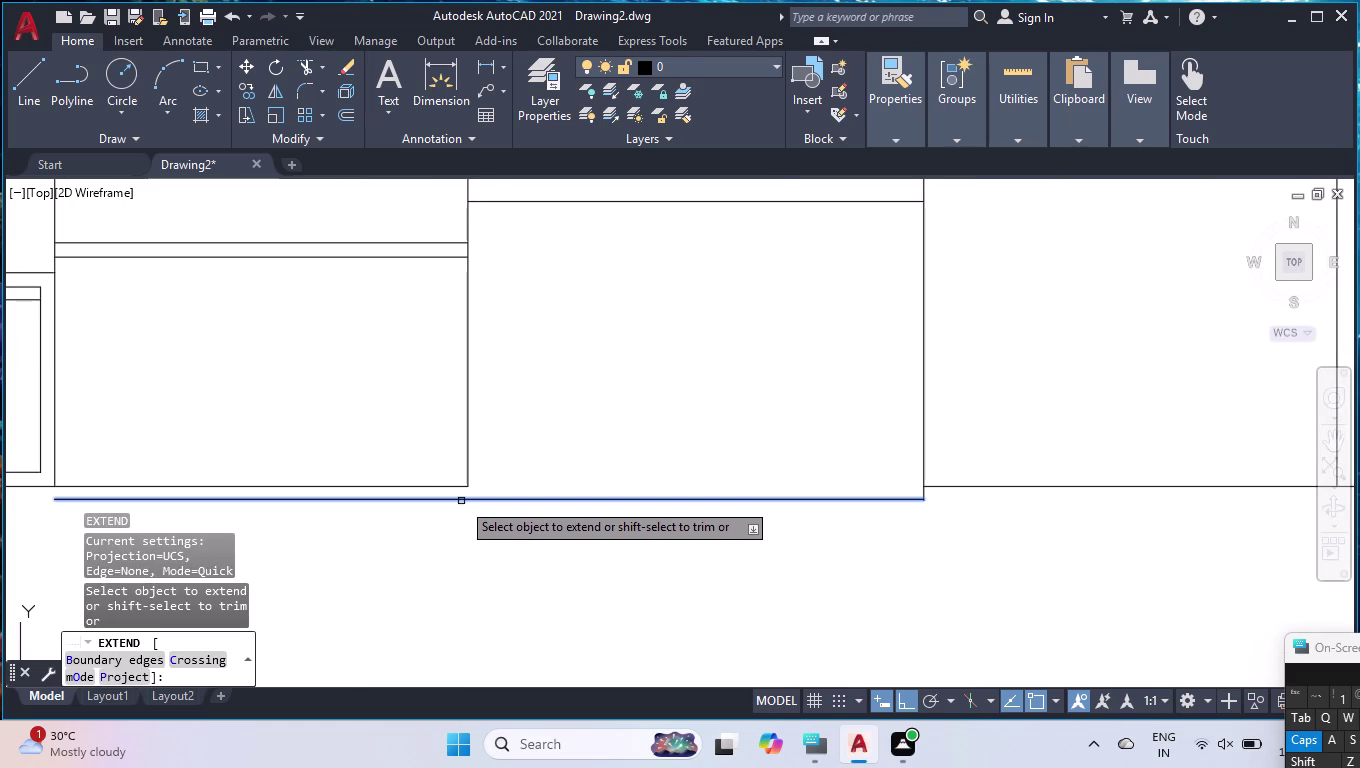
click(461, 501)
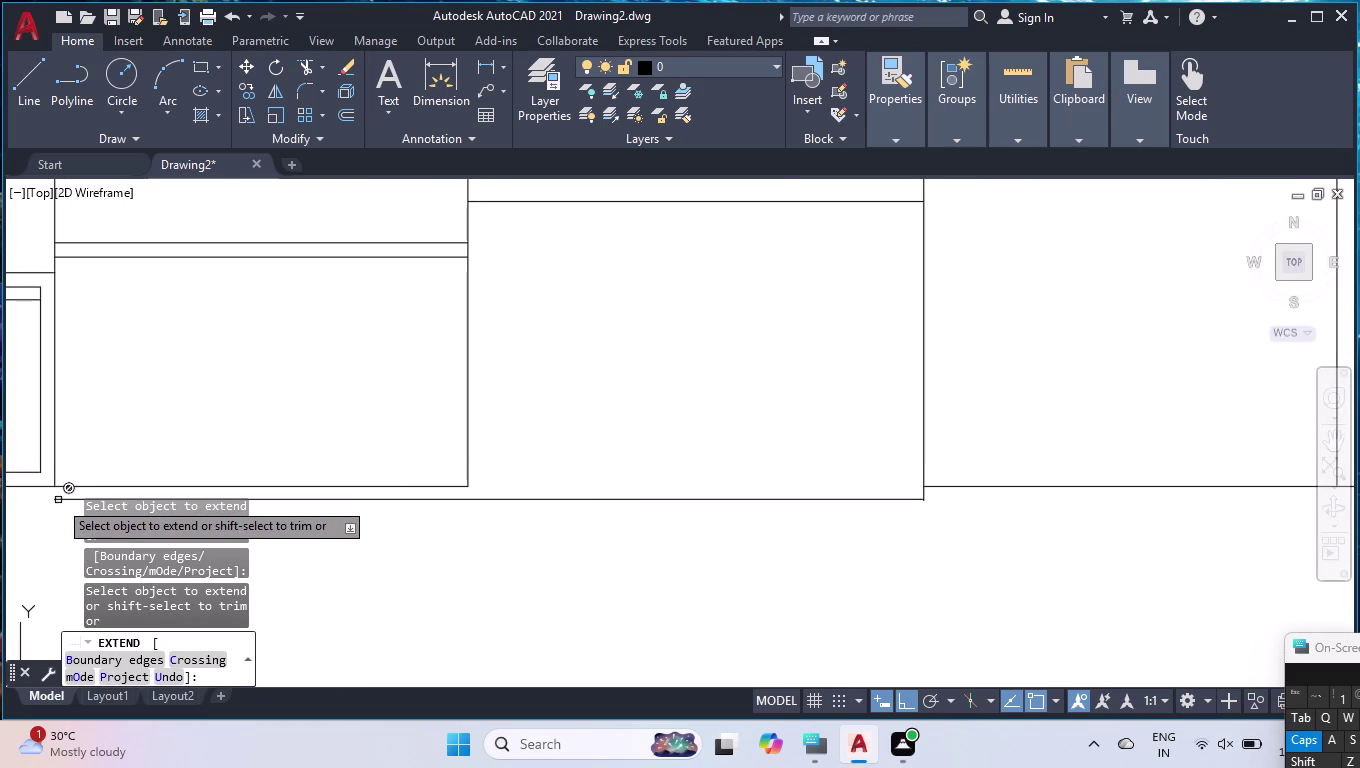
scroll(down, 3)
scroll(down, 3)
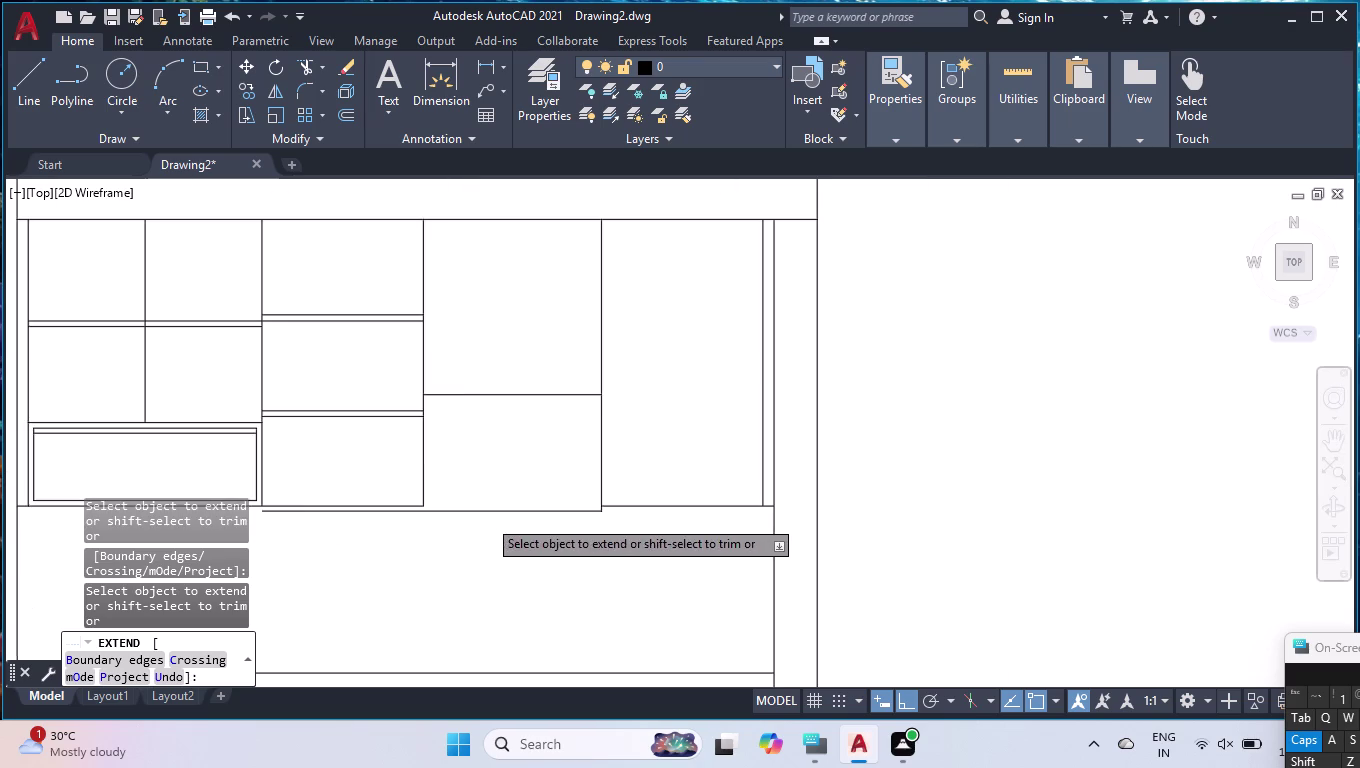
scroll(down, 3)
scroll(up, 3)
scroll(down, 3)
scroll(up, 3)
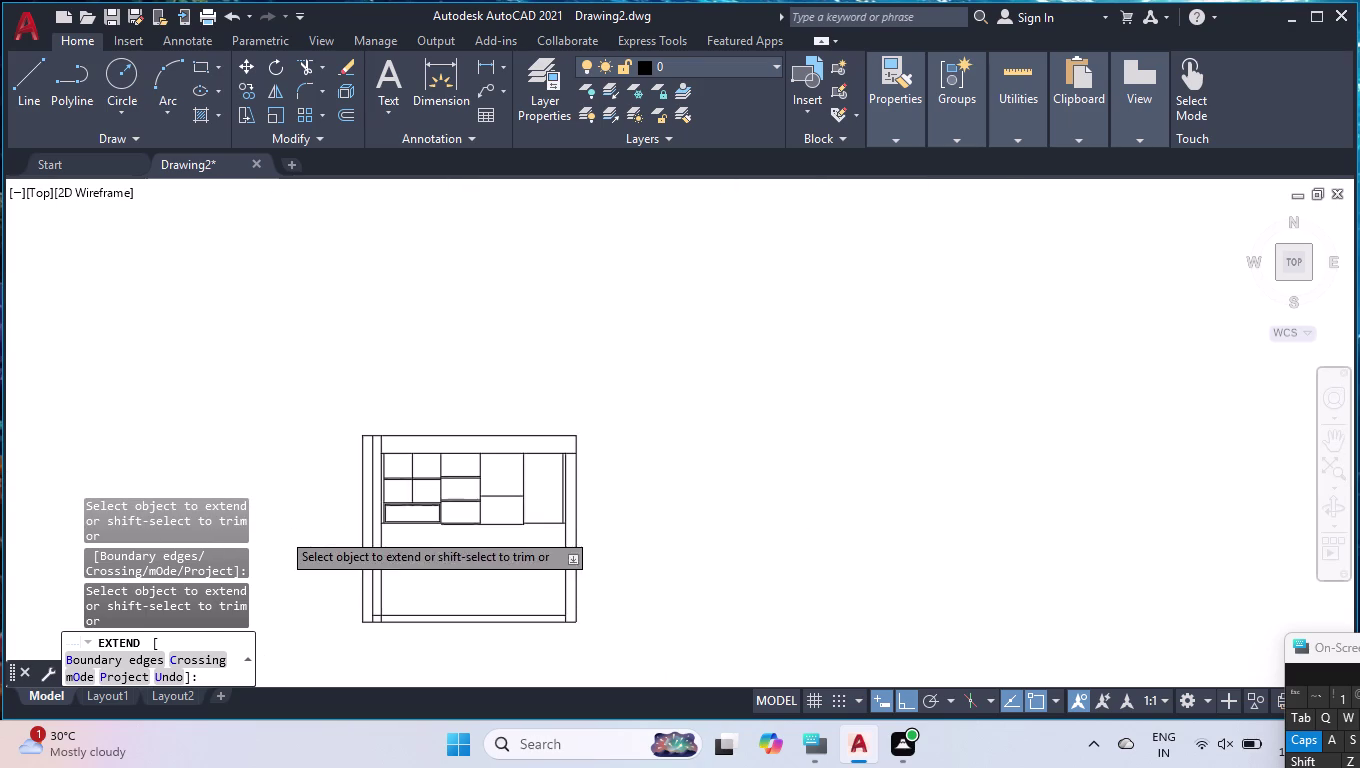
scroll(up, 3)
scroll(up, 3)
Extend the remaining lower line segments to the right side of the cabinet.
click(669, 479)
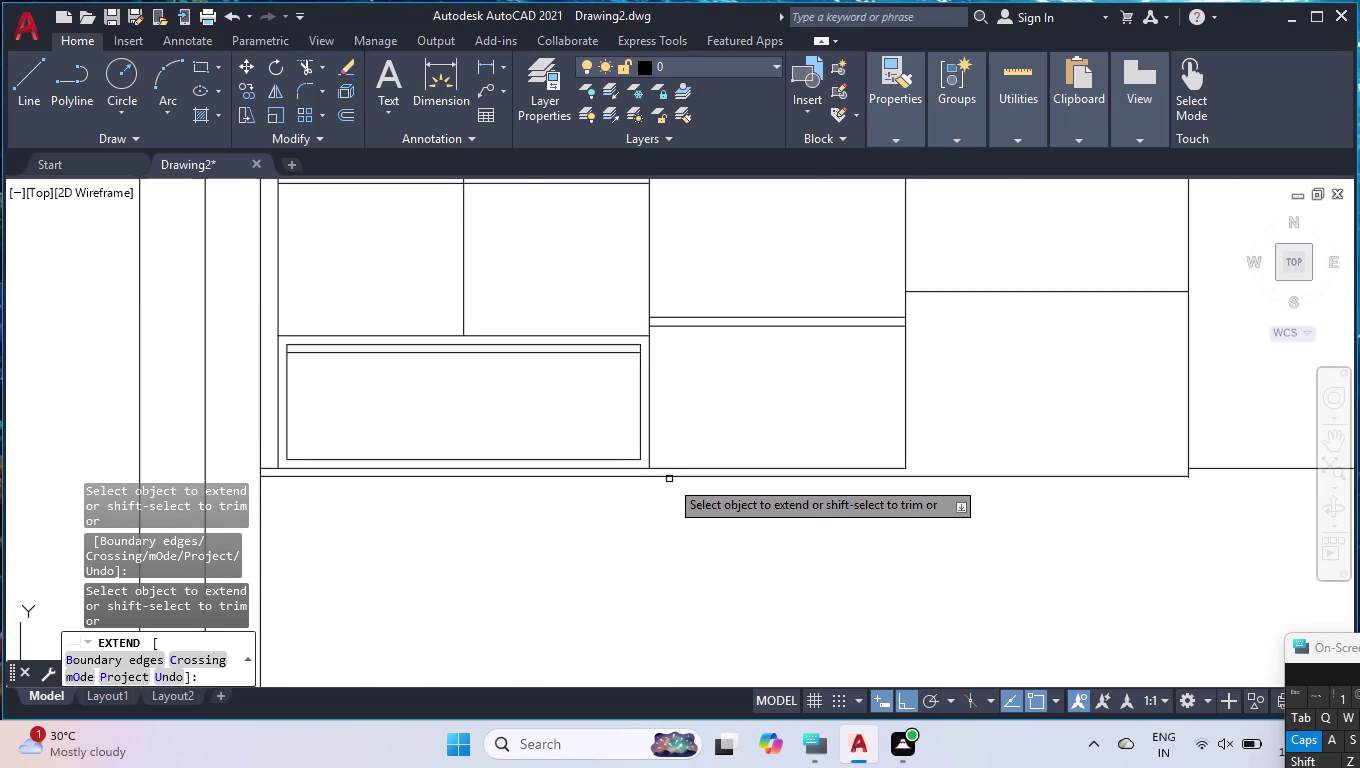
scroll(down, 3)
scroll(down, 3)
scroll(up, 3)
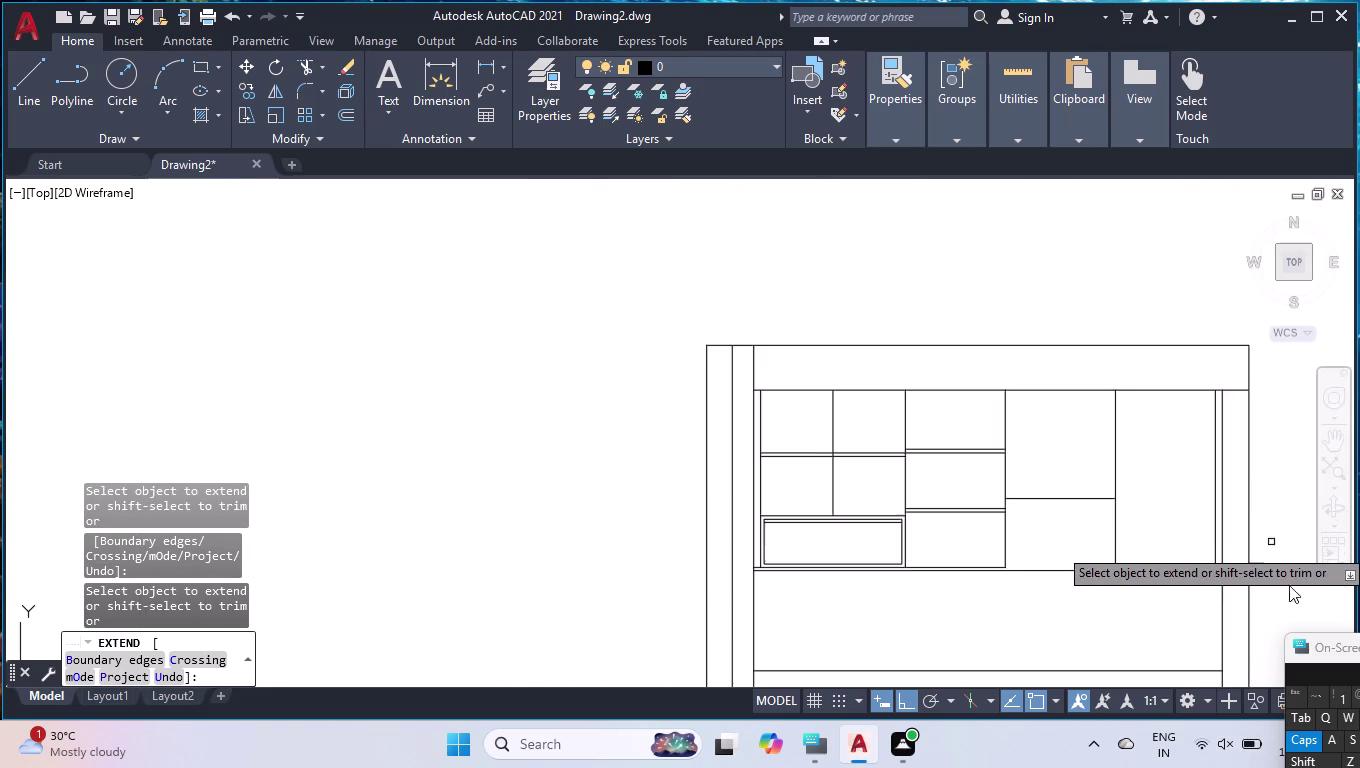
scroll(up, 3)
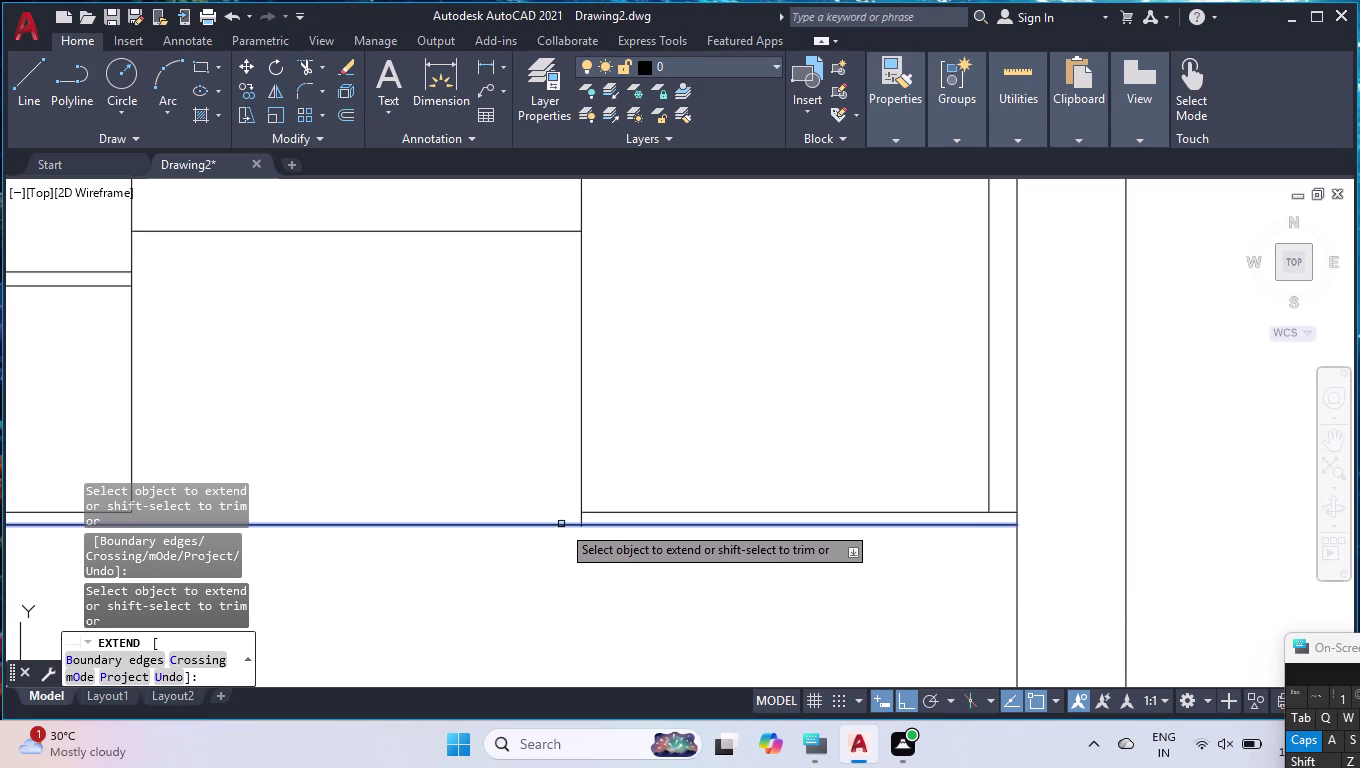
click(561, 524)
key(Escape)
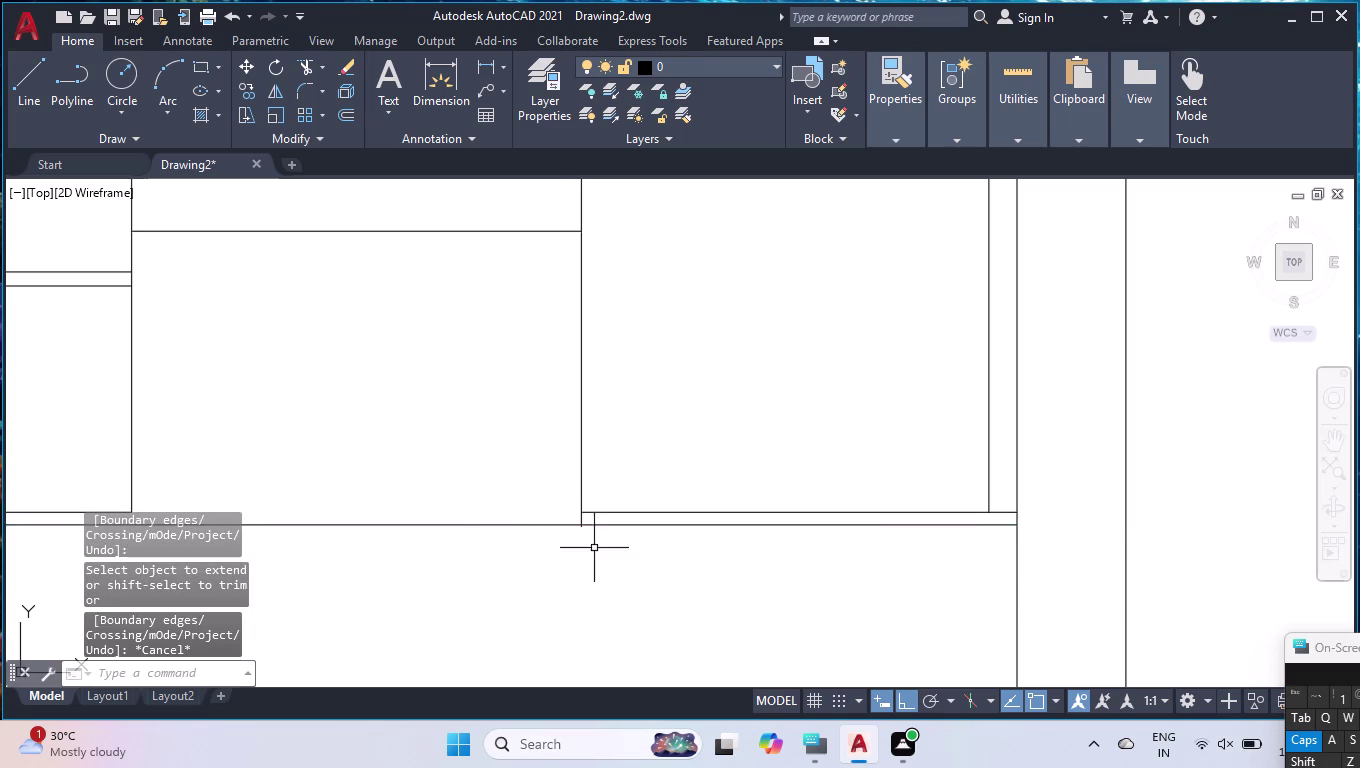
scroll(up, 3)
scroll(up, 3)
scroll(up, 3)
text(T)
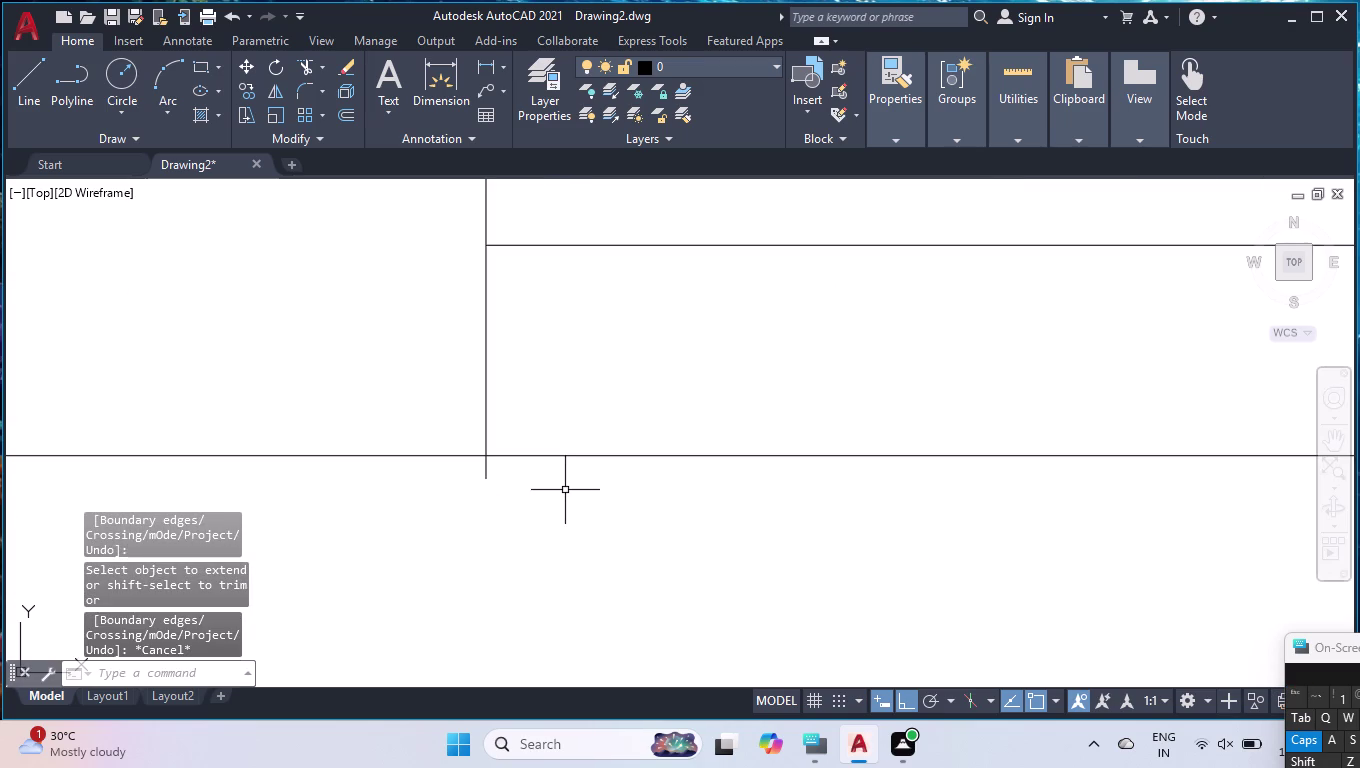
text(R)
key(Return)
Trim the vertical cabinet edge's short stub below the base line.
click(484, 468)
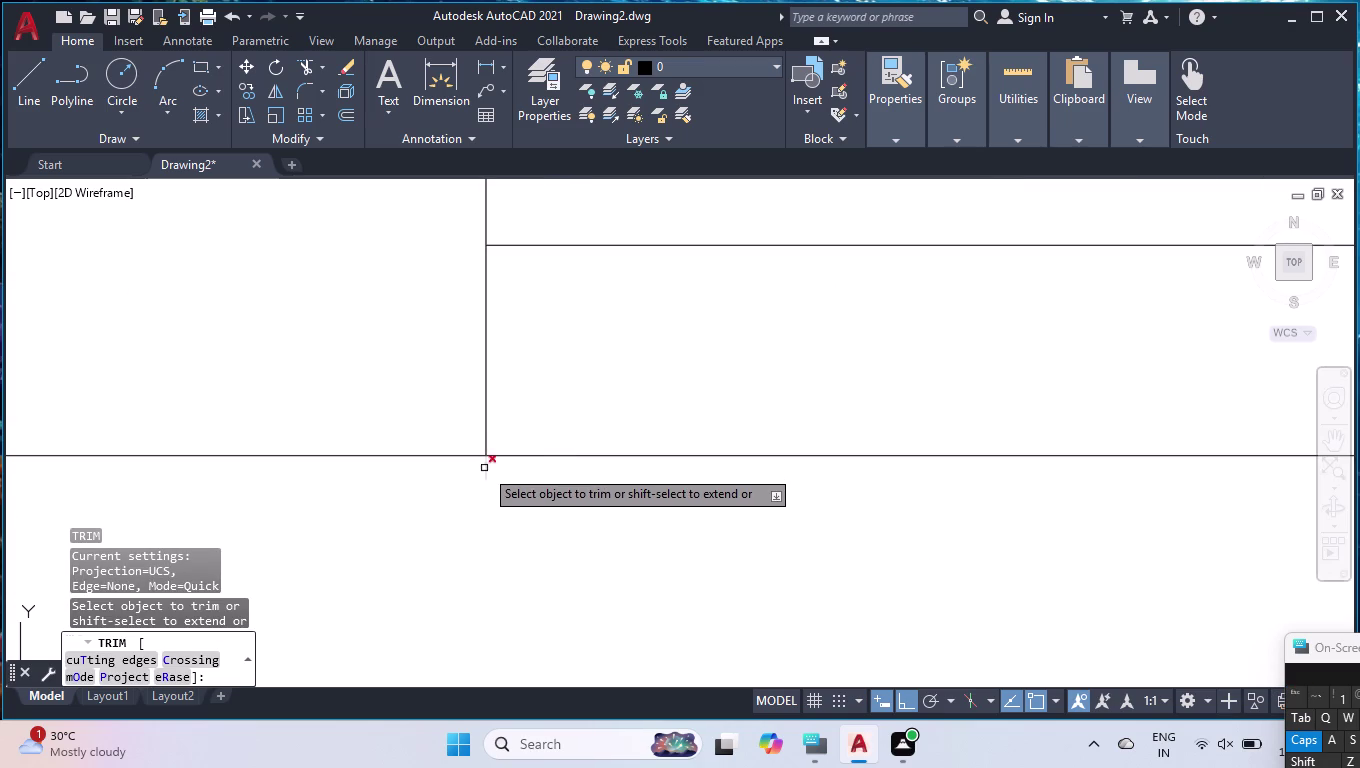
key(Escape)
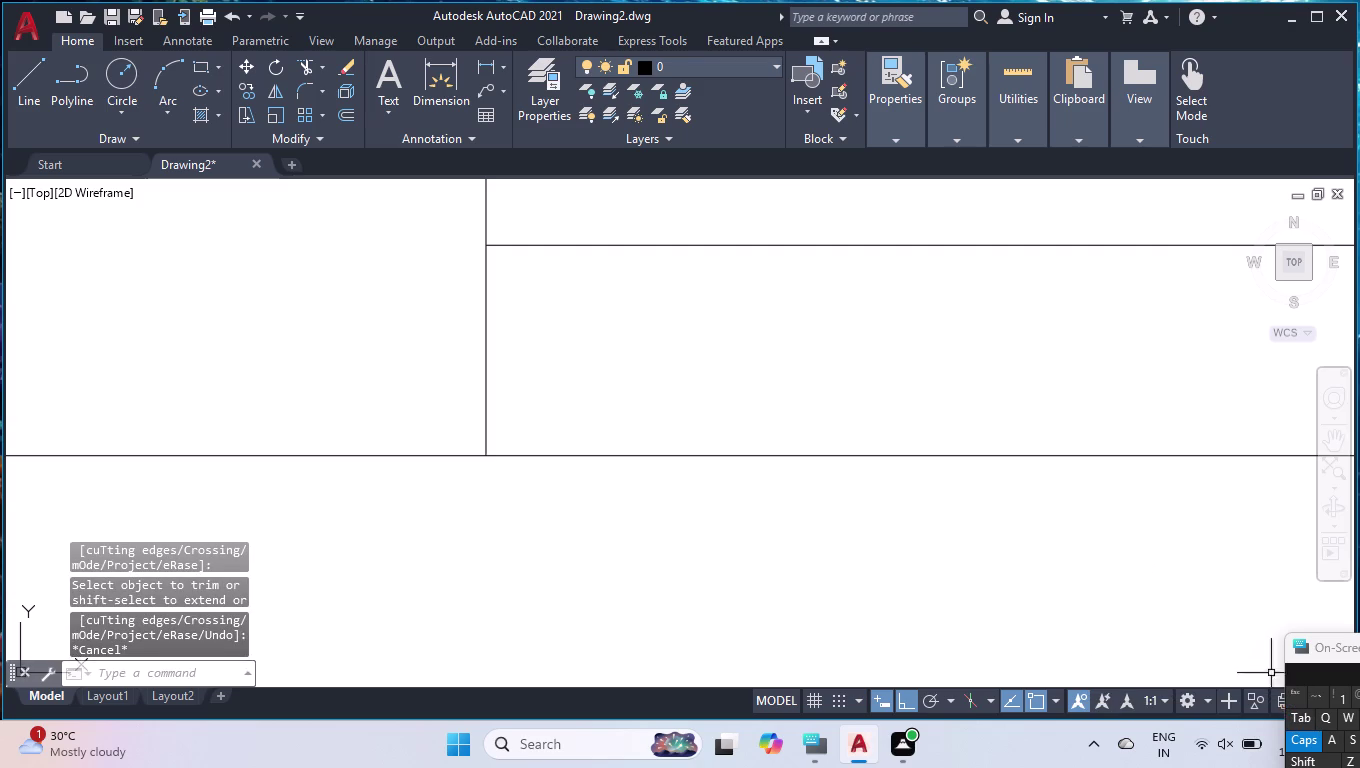
scroll(down, 3)
scroll(down, 3)
scroll(down, 3)
scroll(down, 3)
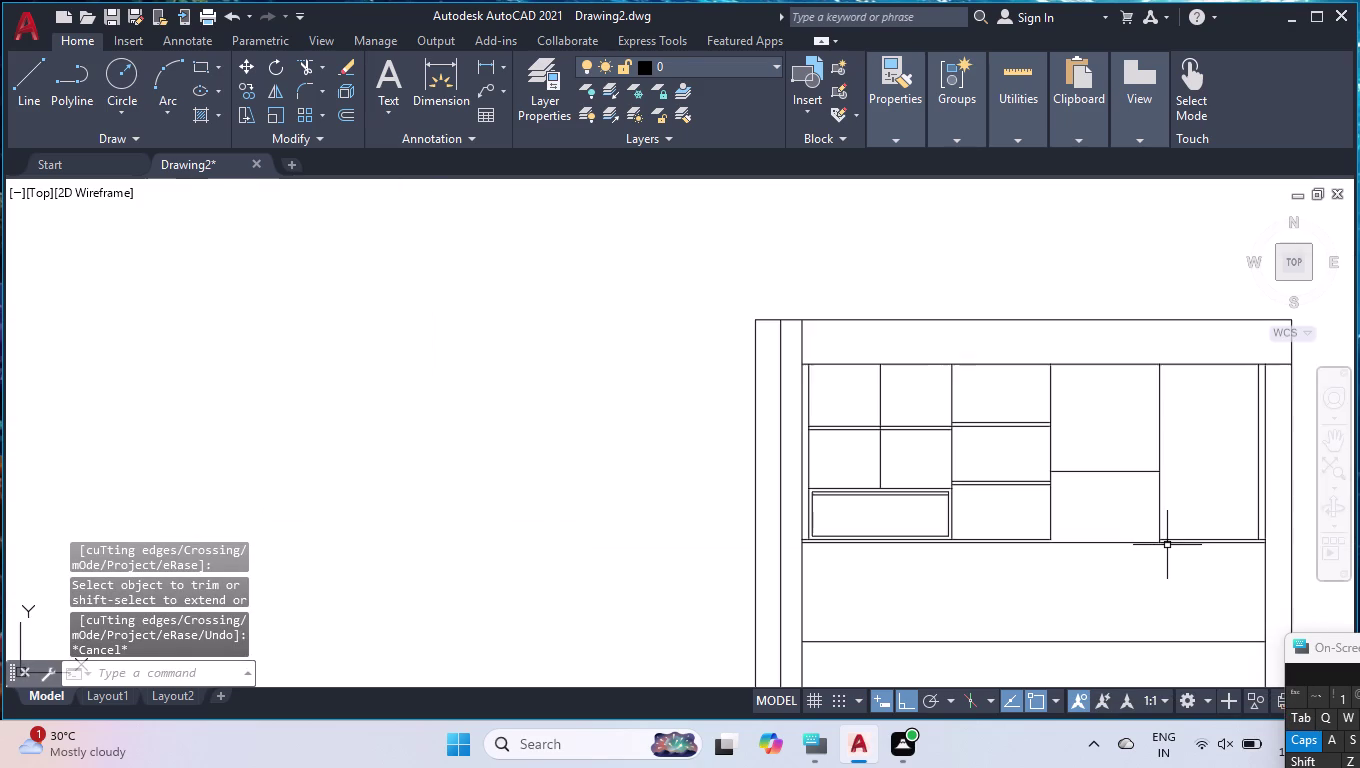
scroll(up, 3)
scroll(up, 3)
scroll(down, 3)
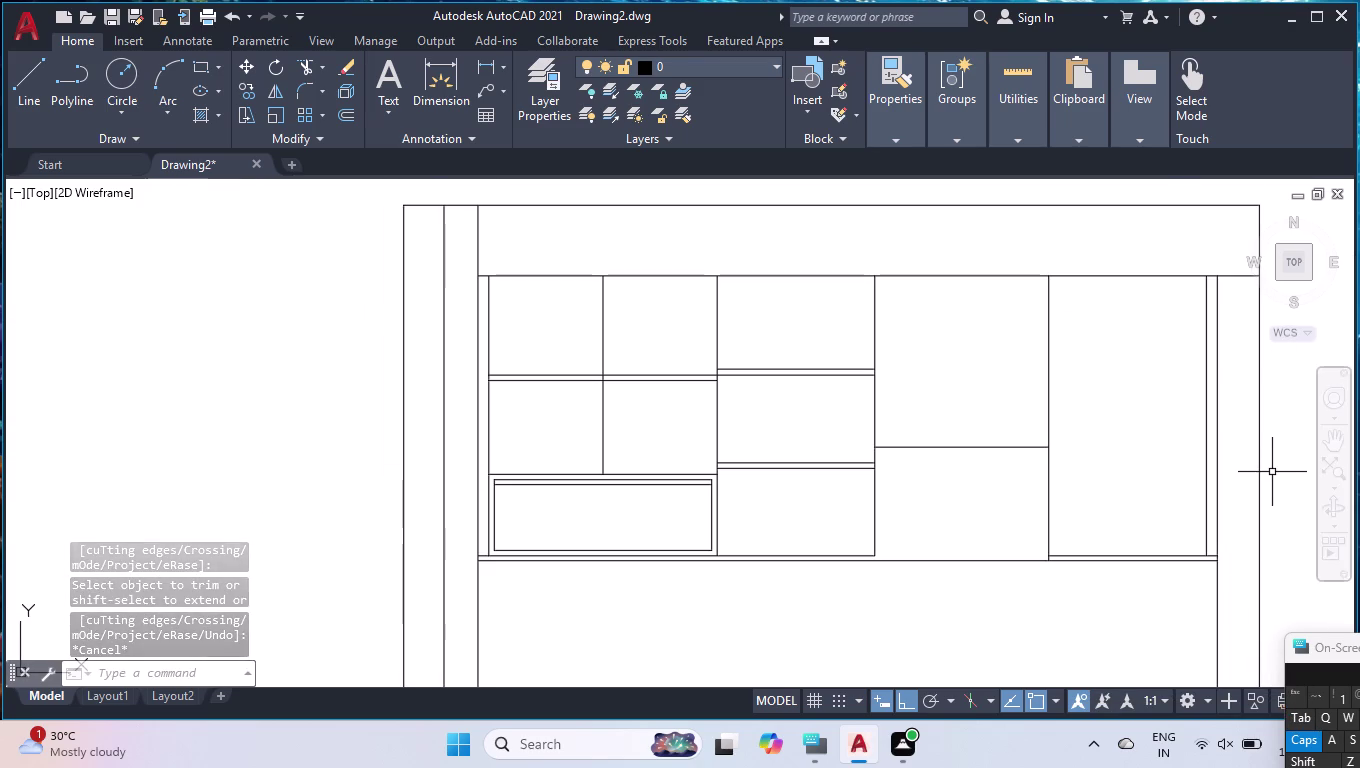